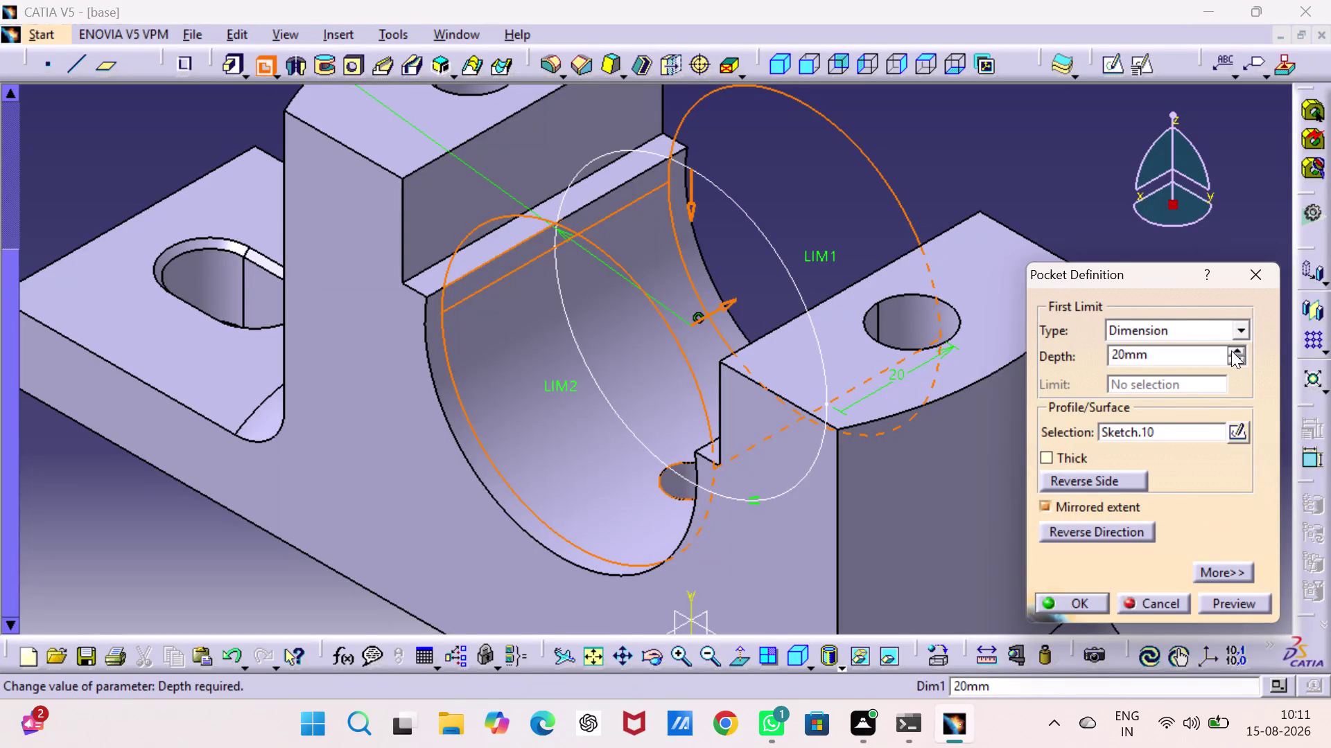
Reduce the pocket depth from 20 mm to 15 mm, confirm, and close the warning.
triple_click(1239, 356)
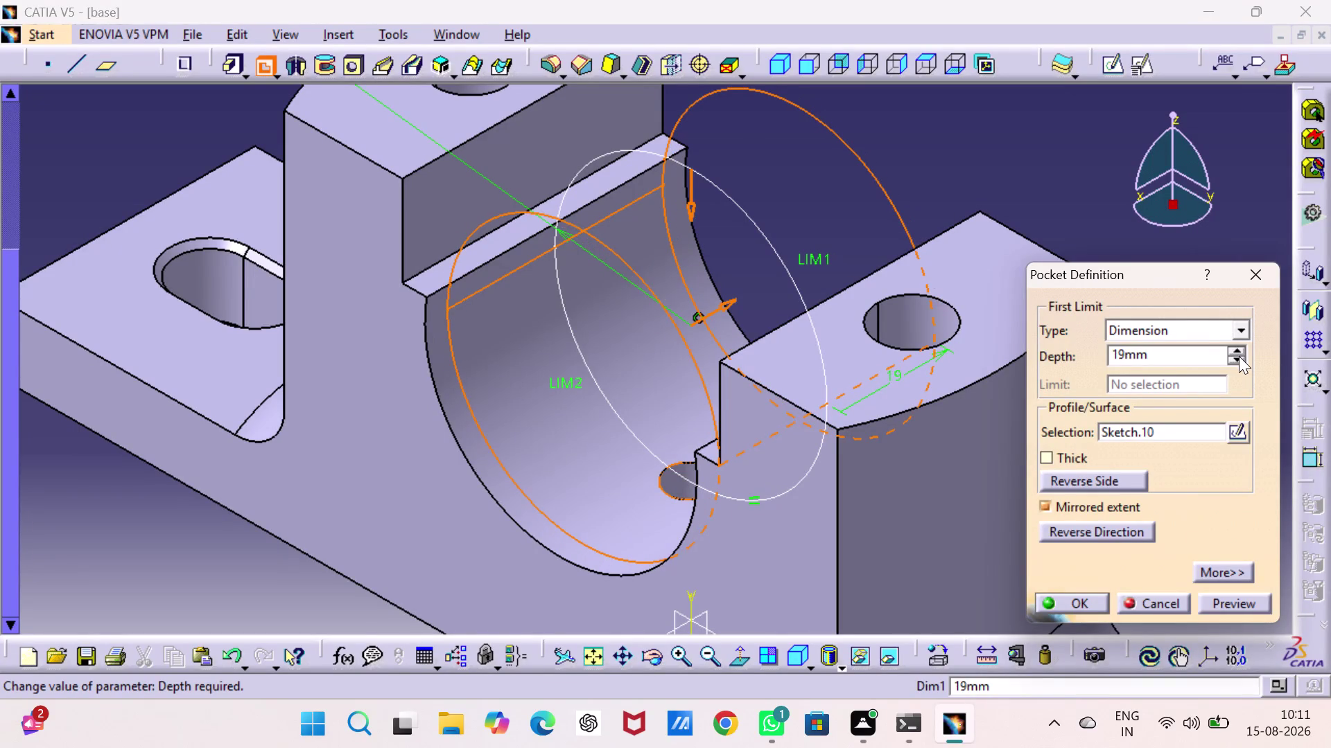
triple_click(1239, 356)
click(1238, 357)
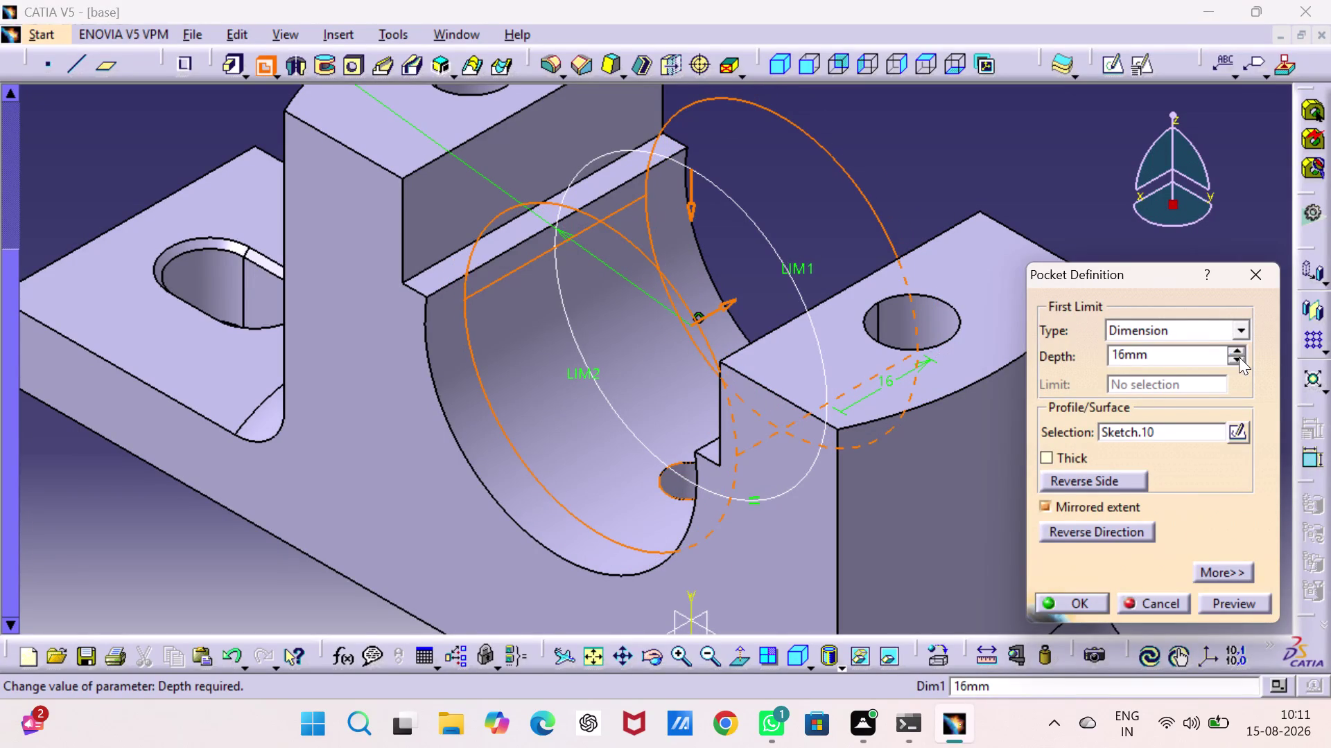
click(1238, 357)
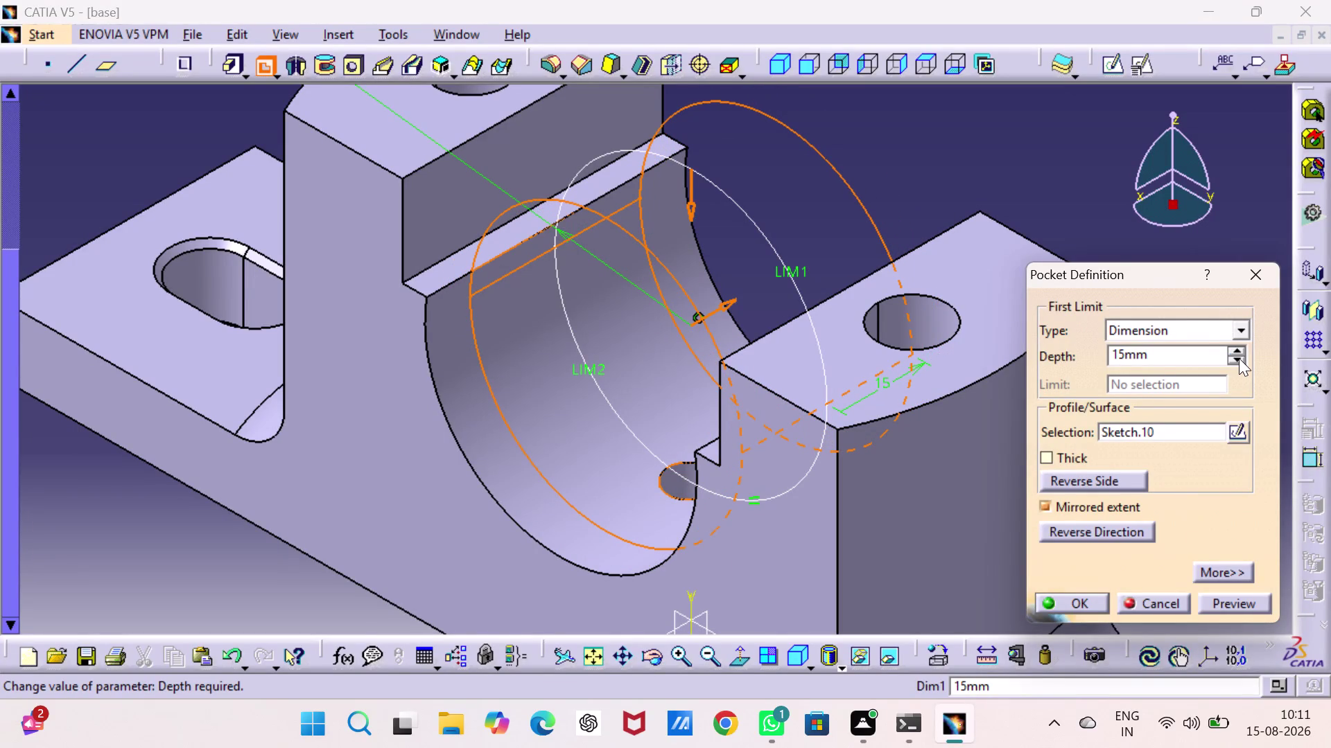
click(1076, 595)
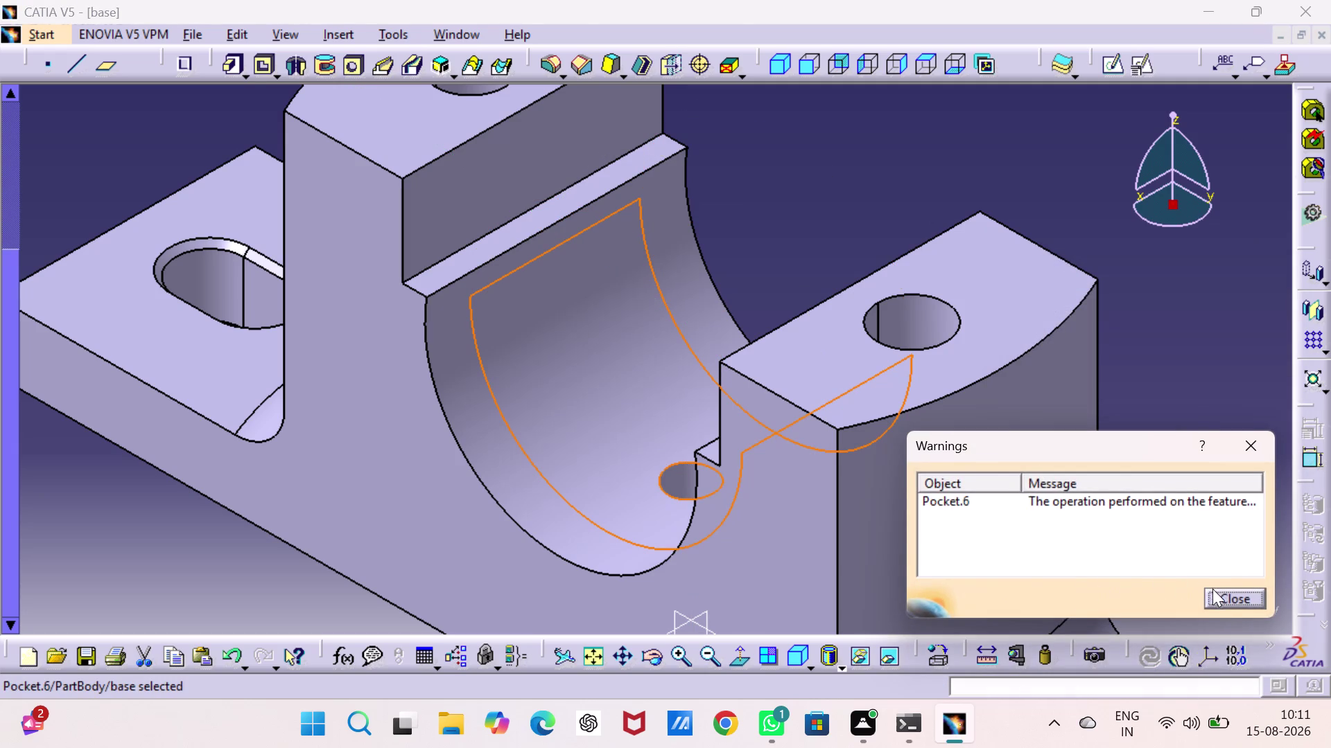
click(1221, 594)
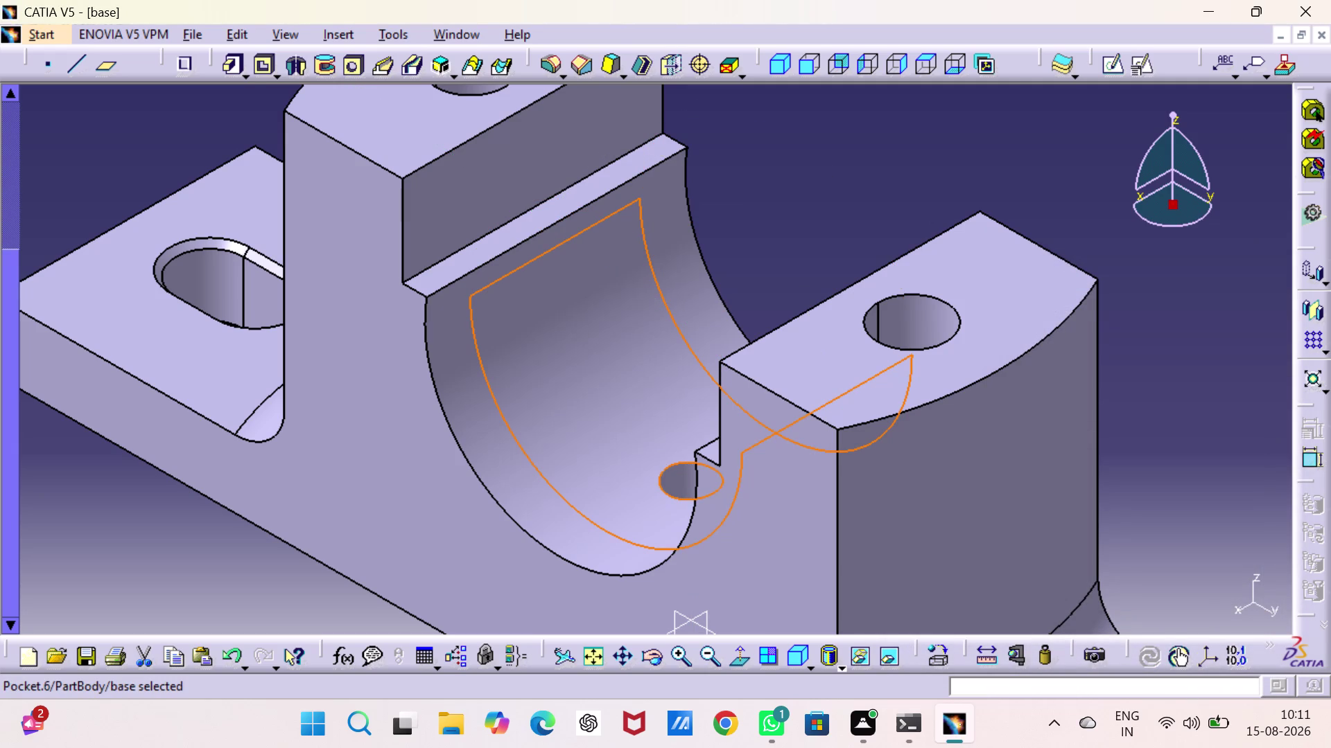
click(1205, 404)
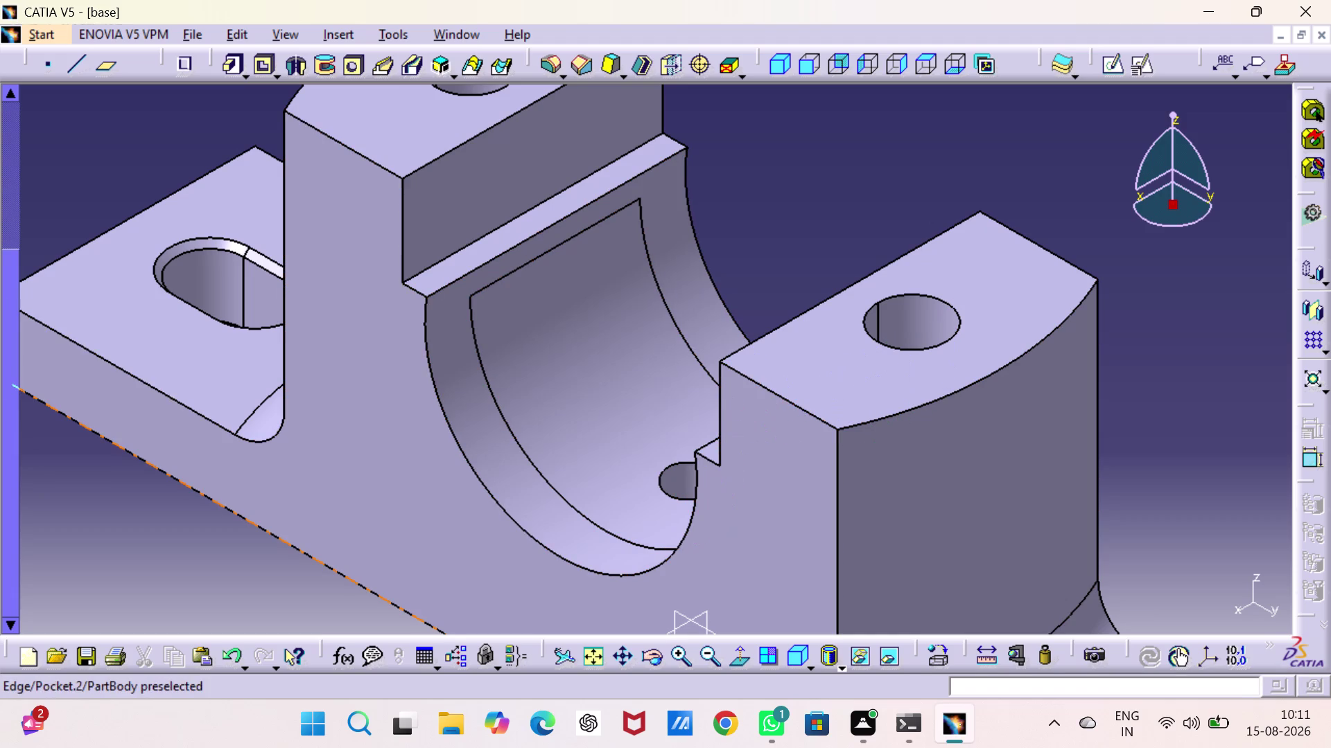
Undo Pocket.6 so the groove recess disappears from the bearing seat.
middle_click(371, 532)
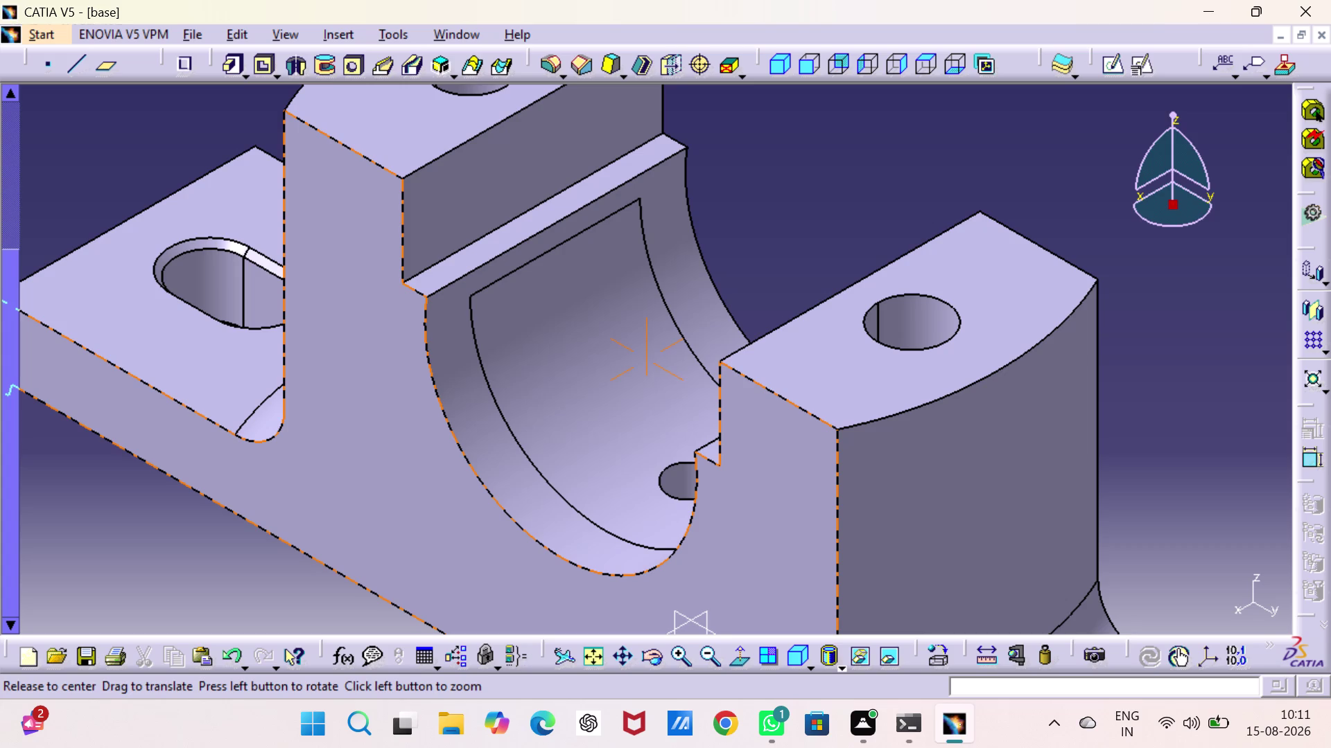
middle_drag(587, 334, 586, 336)
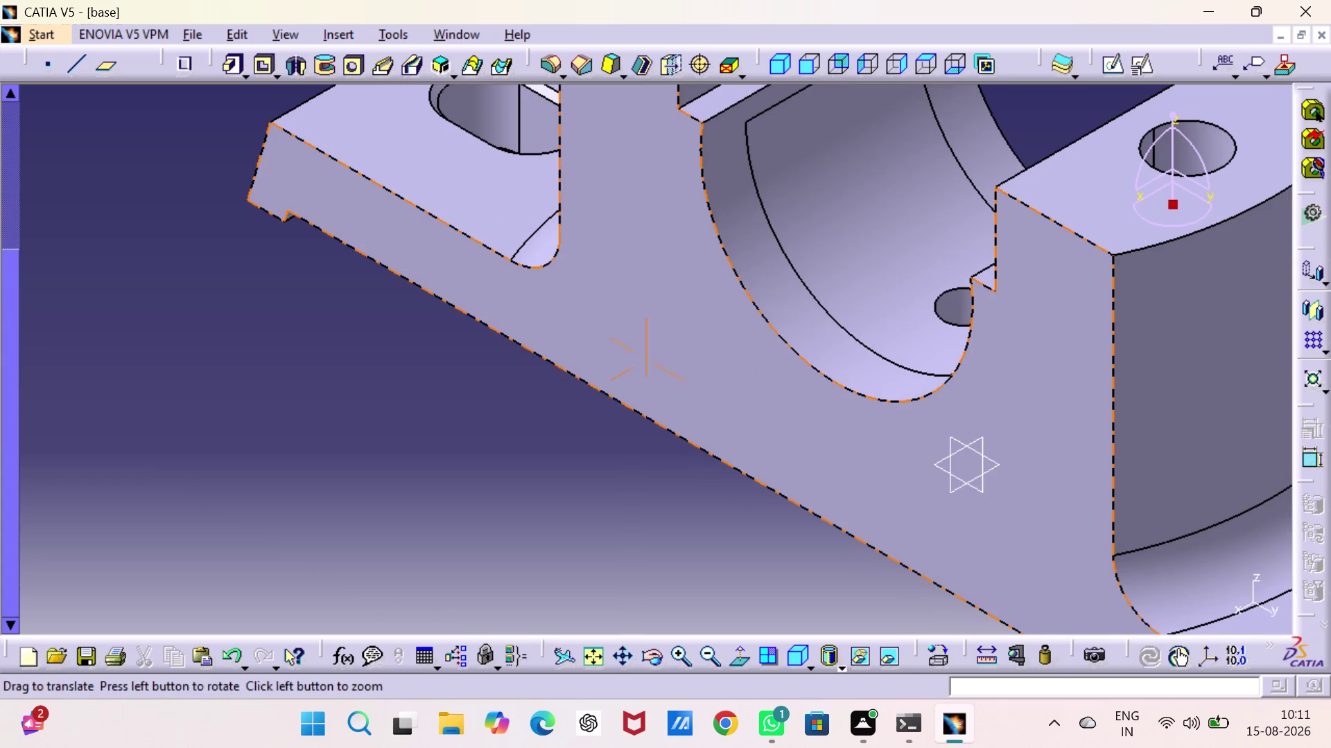
middle_drag(587, 336, 528, 442)
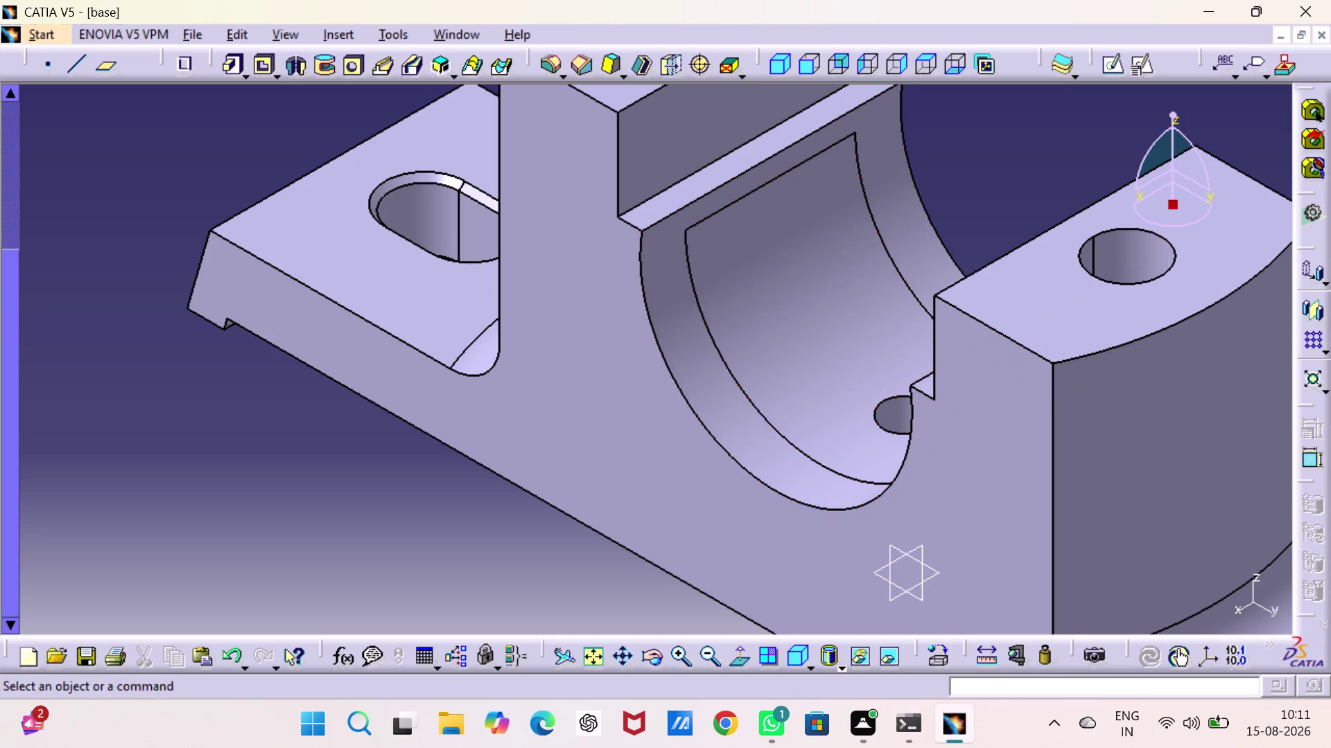
key(ctrl+z)
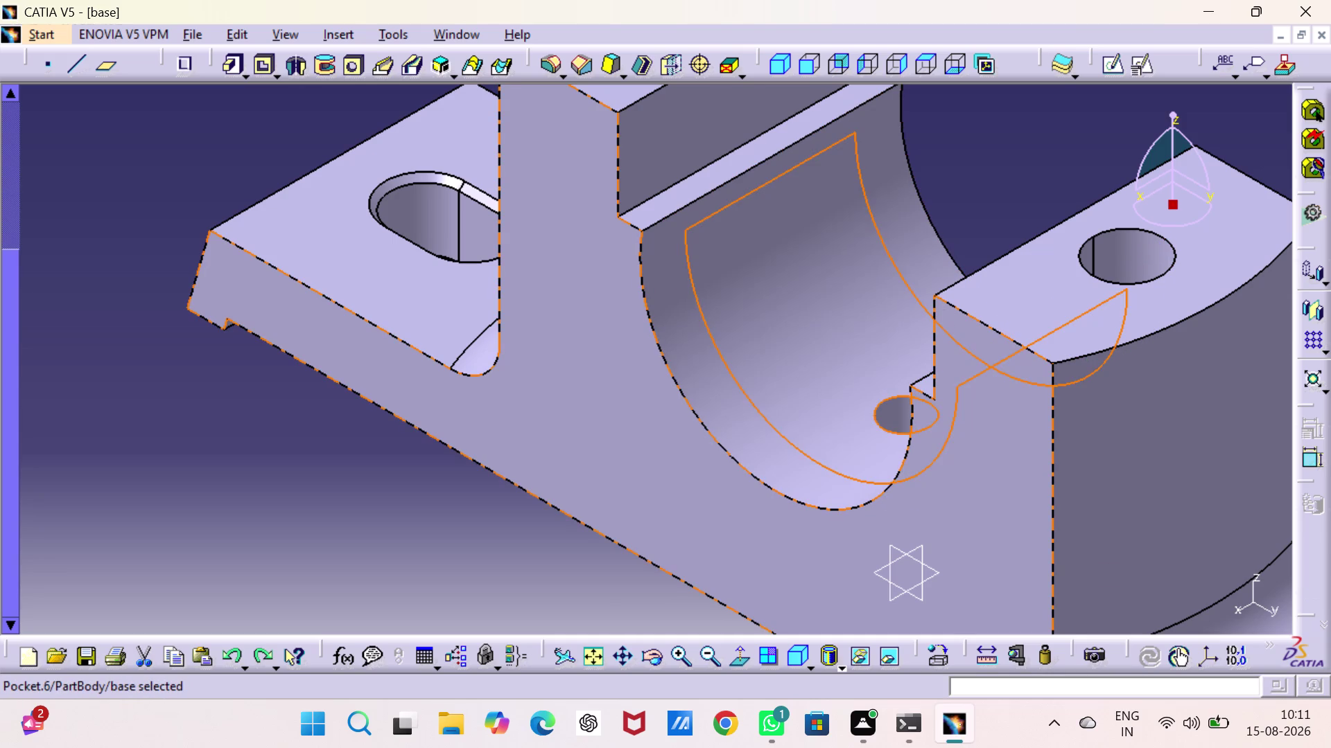
key(ctrl+z)
key(ctrl+z)
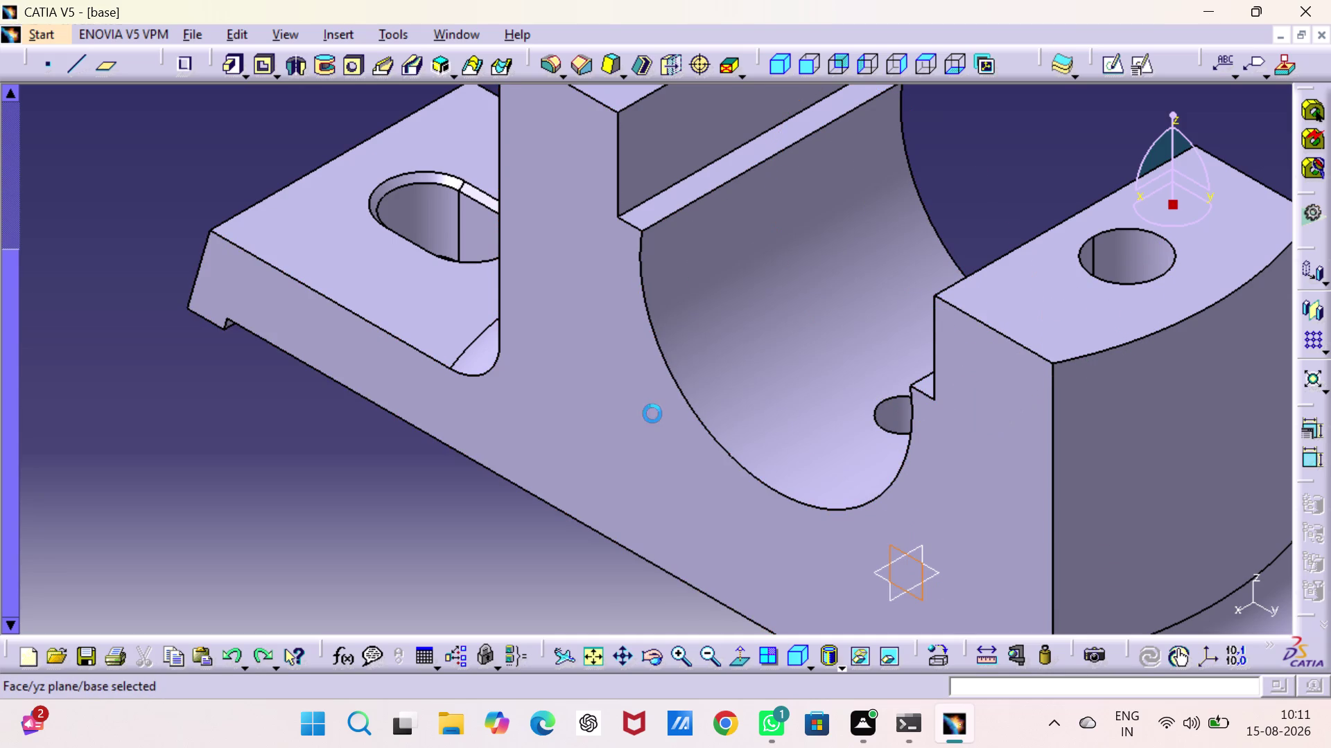
click(385, 478)
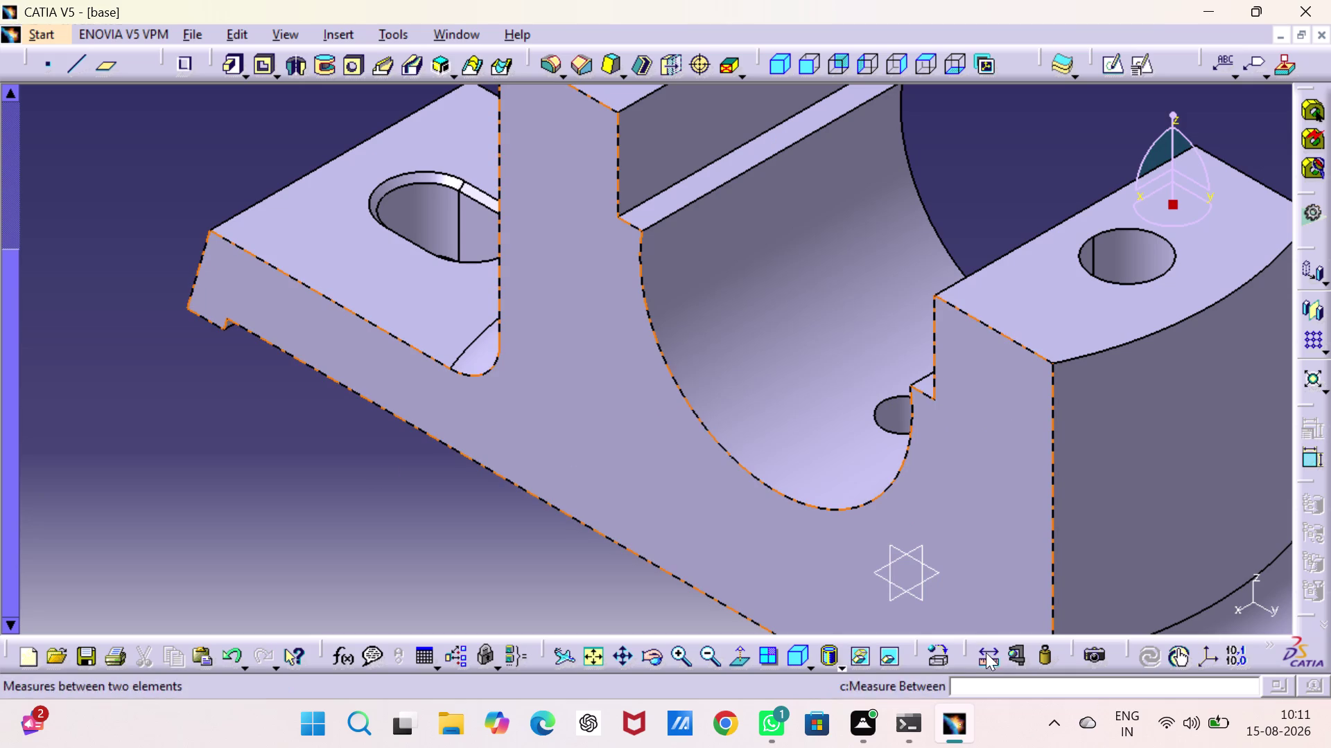
Assign the Gold material from the library's Metal tab to PartBody.
click(947, 654)
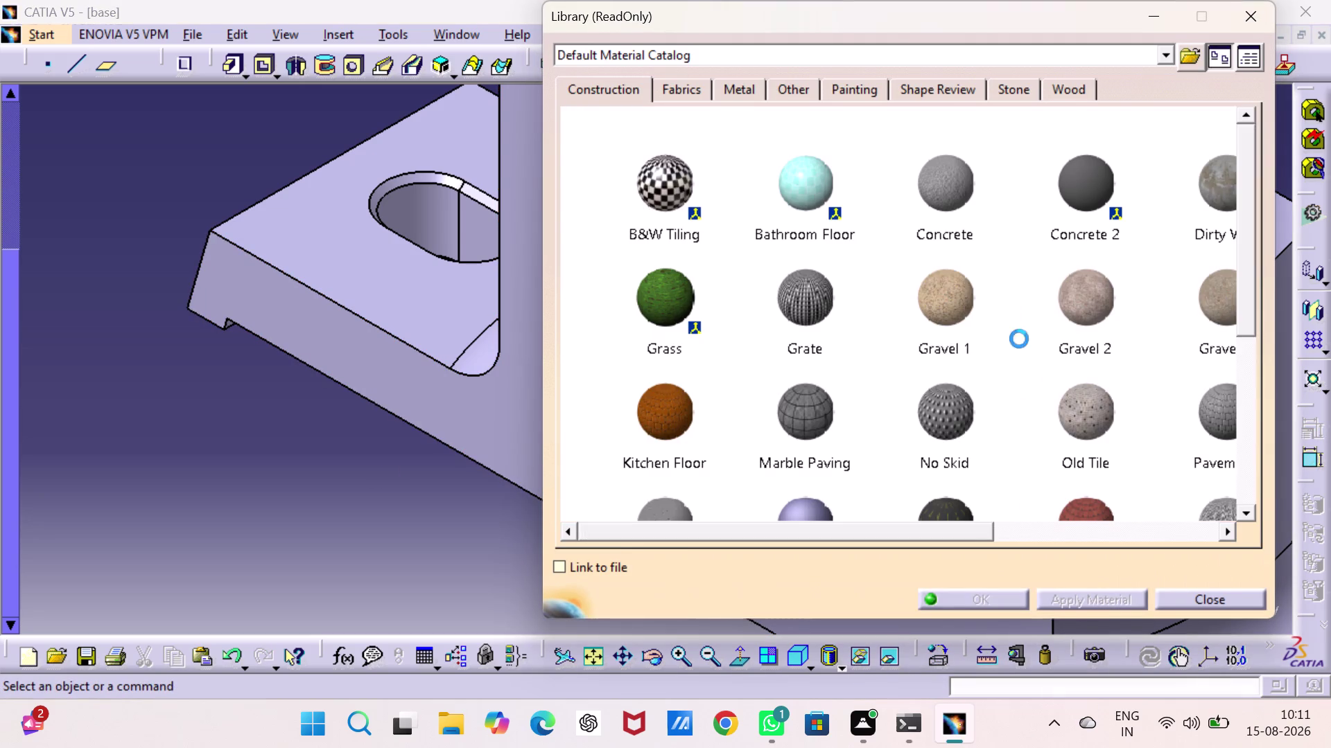
click(743, 89)
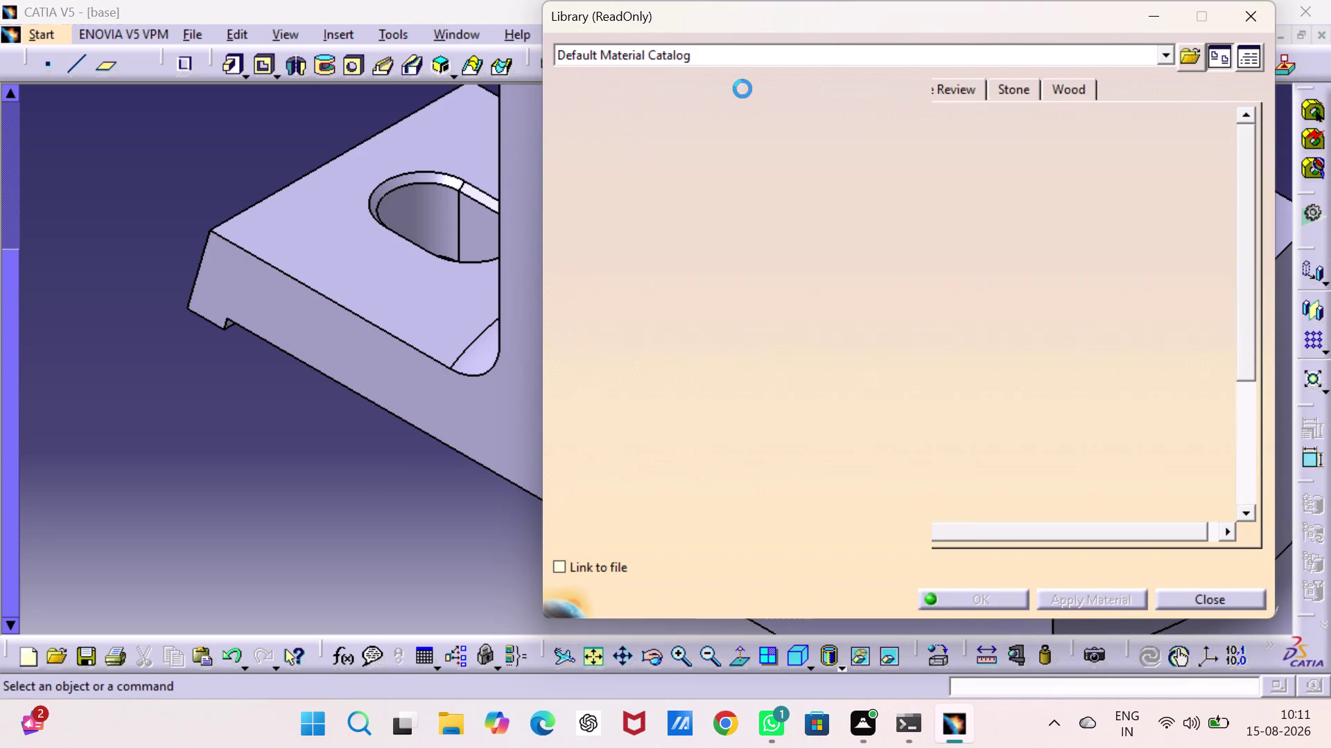
click(1154, 304)
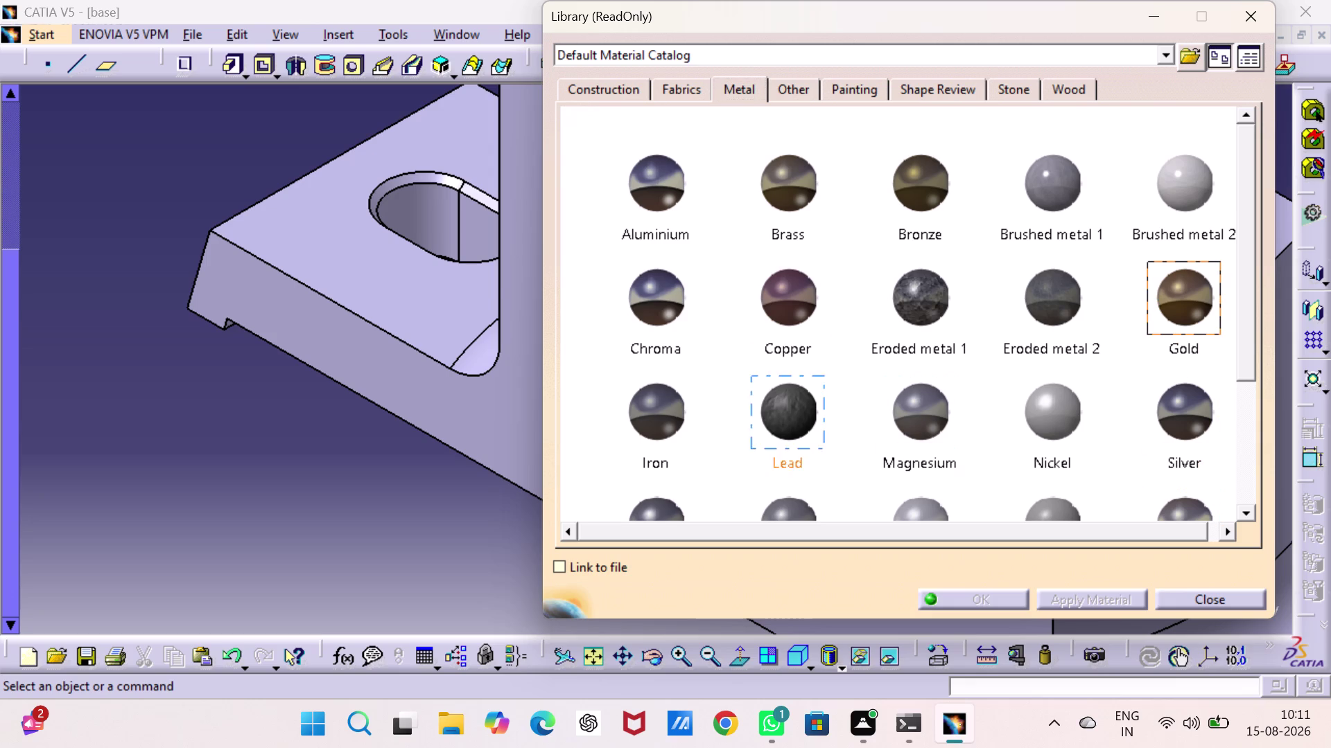
scroll(up, 3)
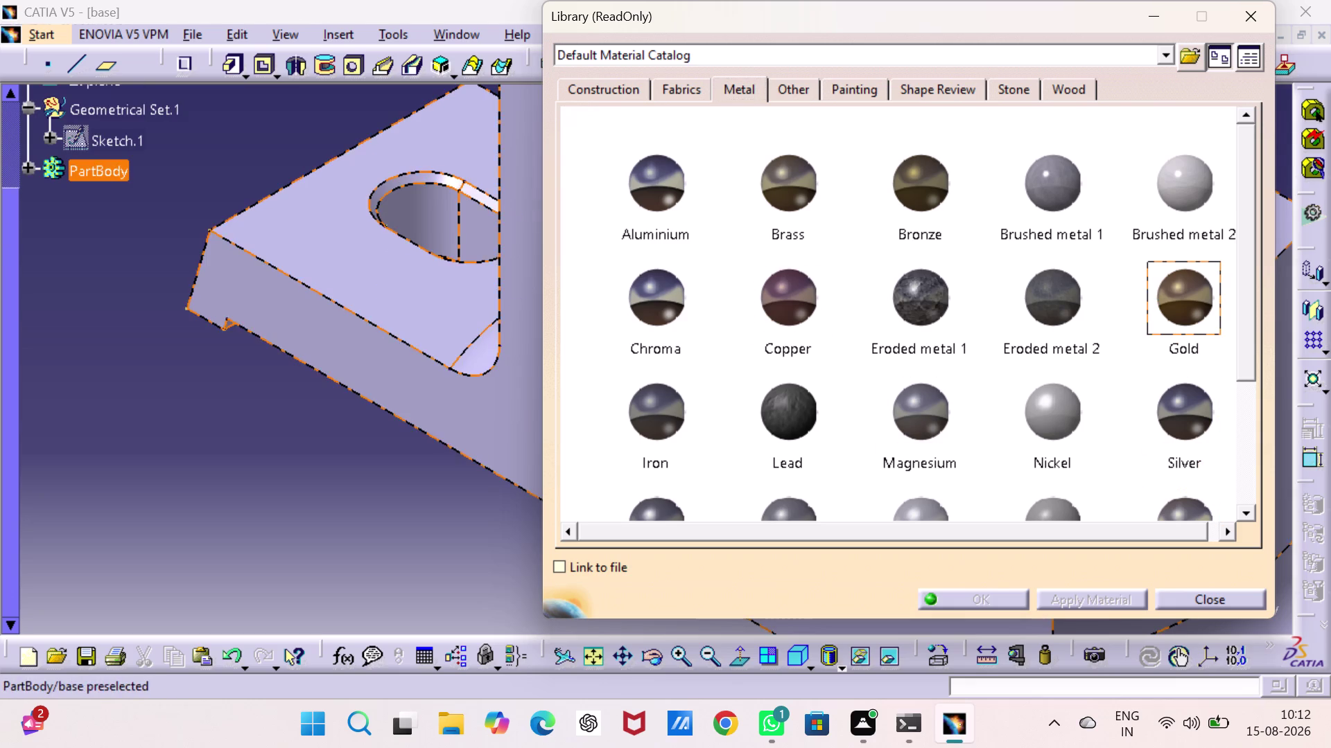
click(103, 172)
click(1105, 599)
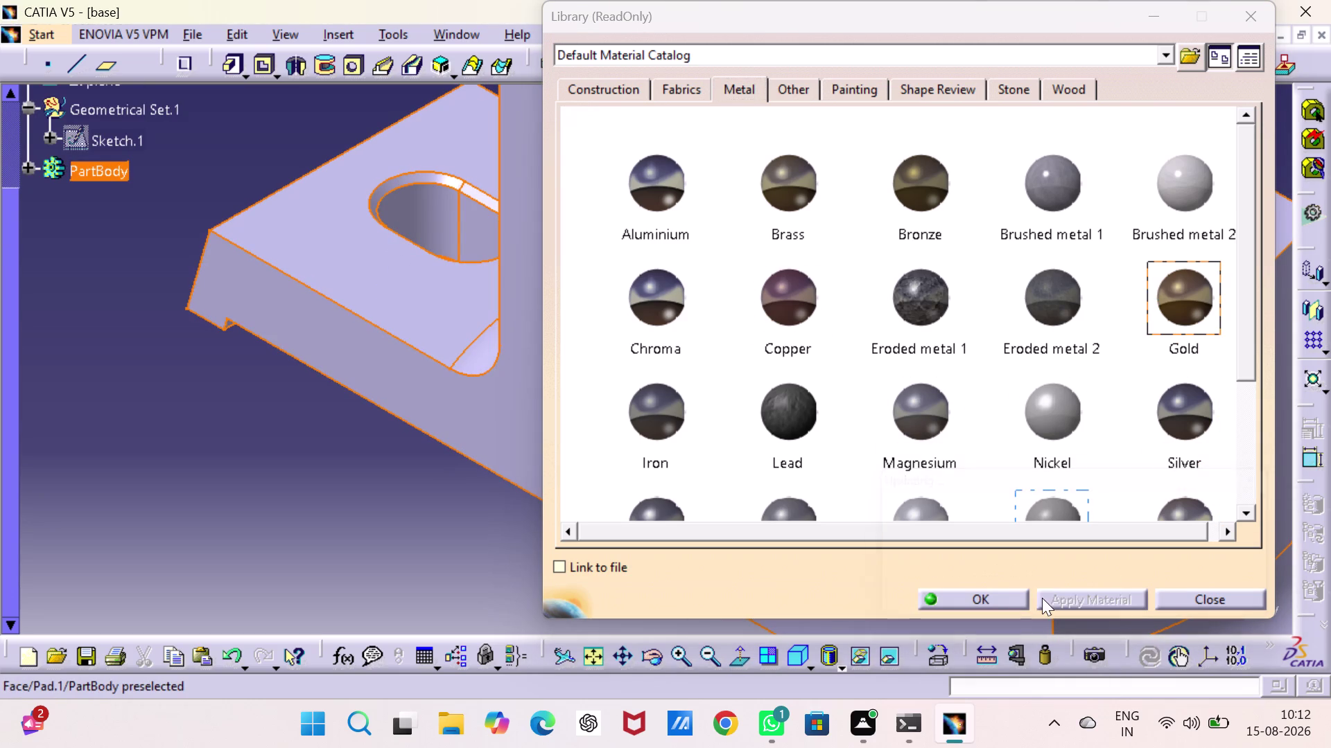
click(984, 594)
drag(487, 524, 497, 520)
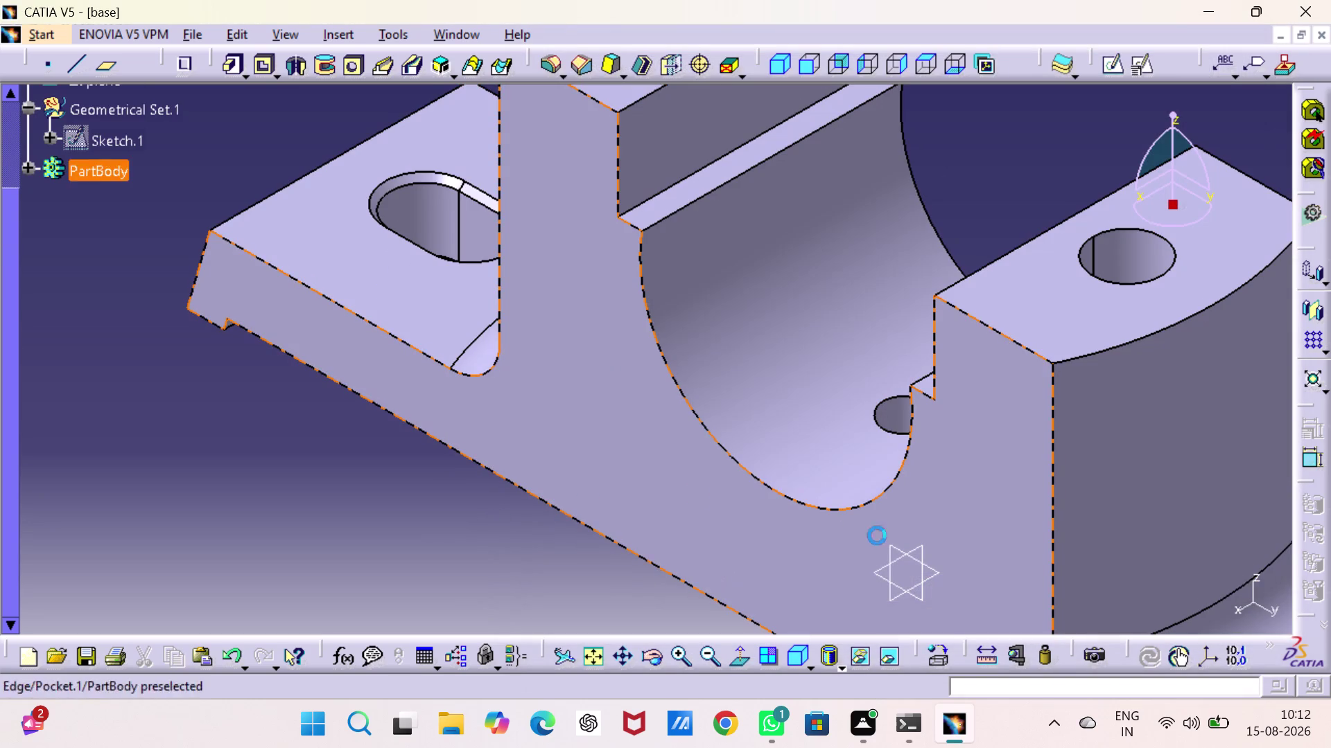
Switch the view mode to Shading with Material to show the gold finish.
click(841, 667)
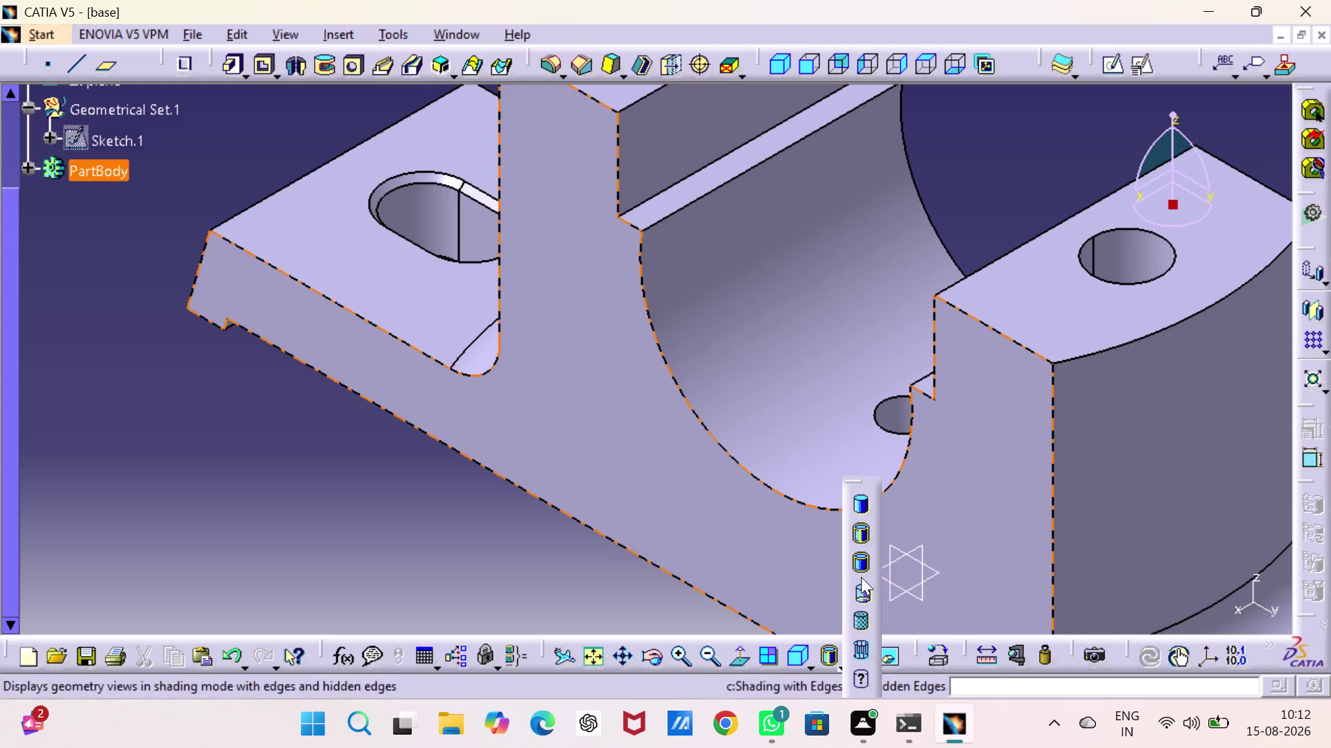
click(862, 620)
click(477, 530)
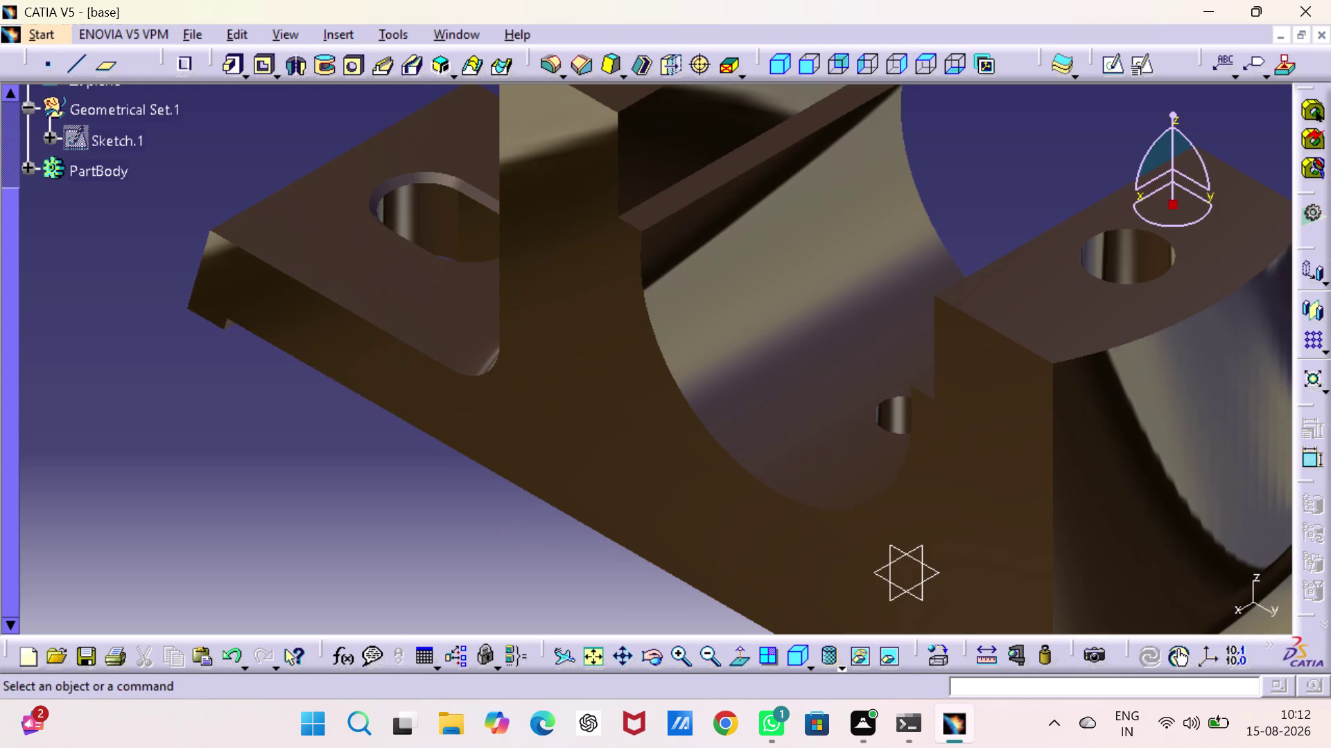
middle_drag(476, 529, 455, 446)
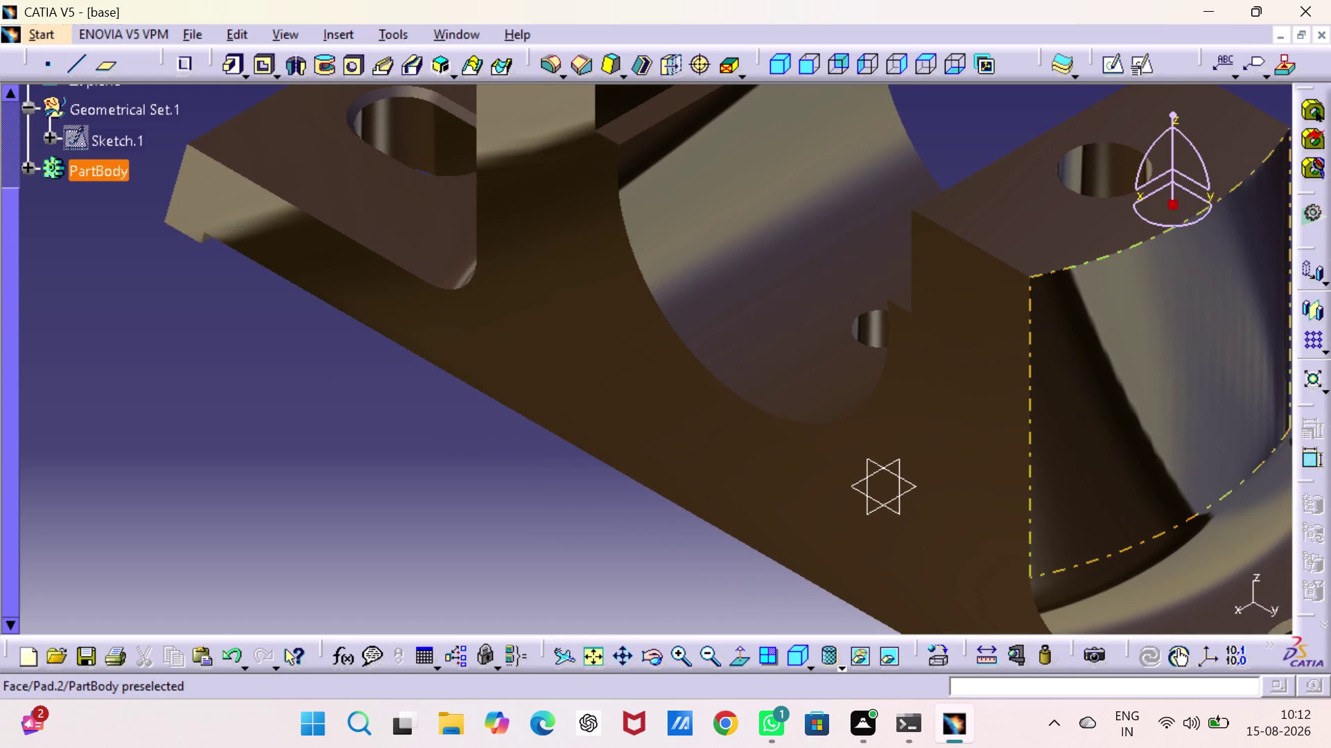
Zoom out to fit the whole base part in view, then start Save As.
click(786, 62)
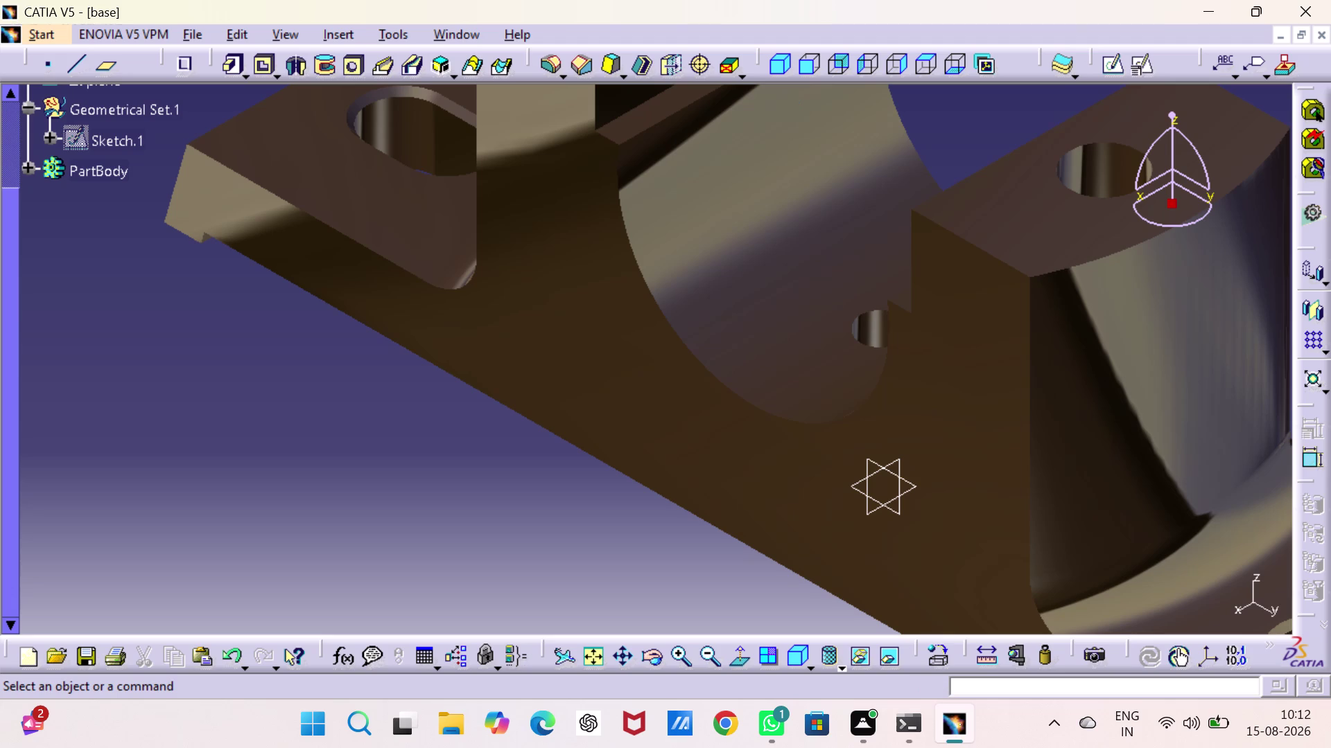
click(791, 654)
click(598, 649)
click(1043, 425)
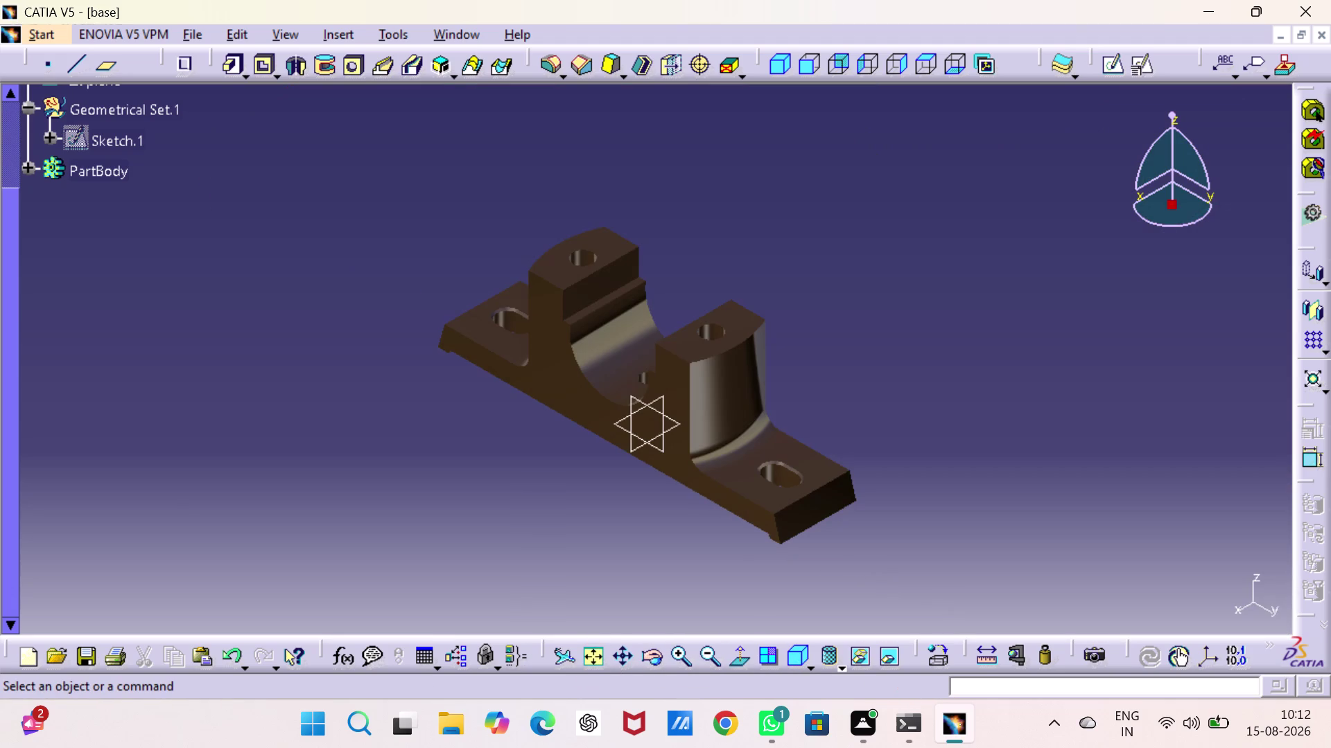
key(ctrl+s)
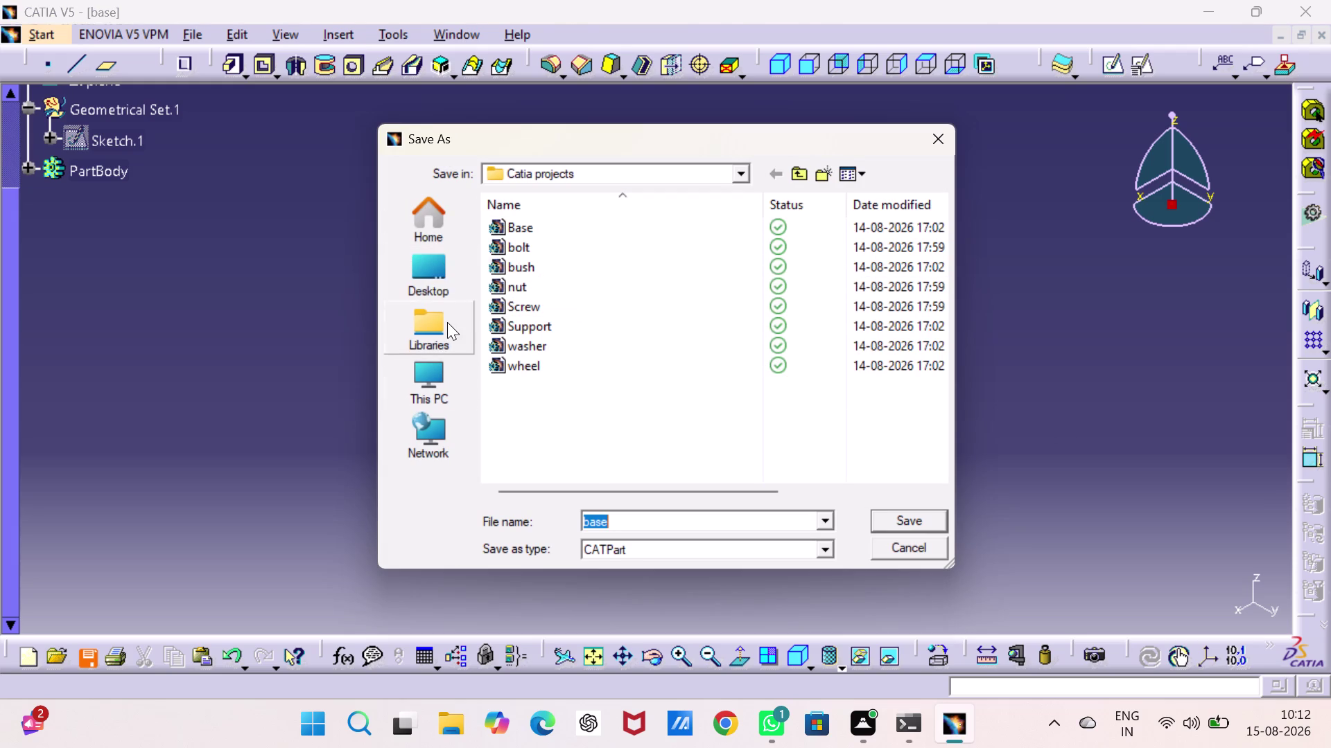
Browse the desktop folders and save the part as base.CATPart in INTERN PROJRCTS.
click(444, 279)
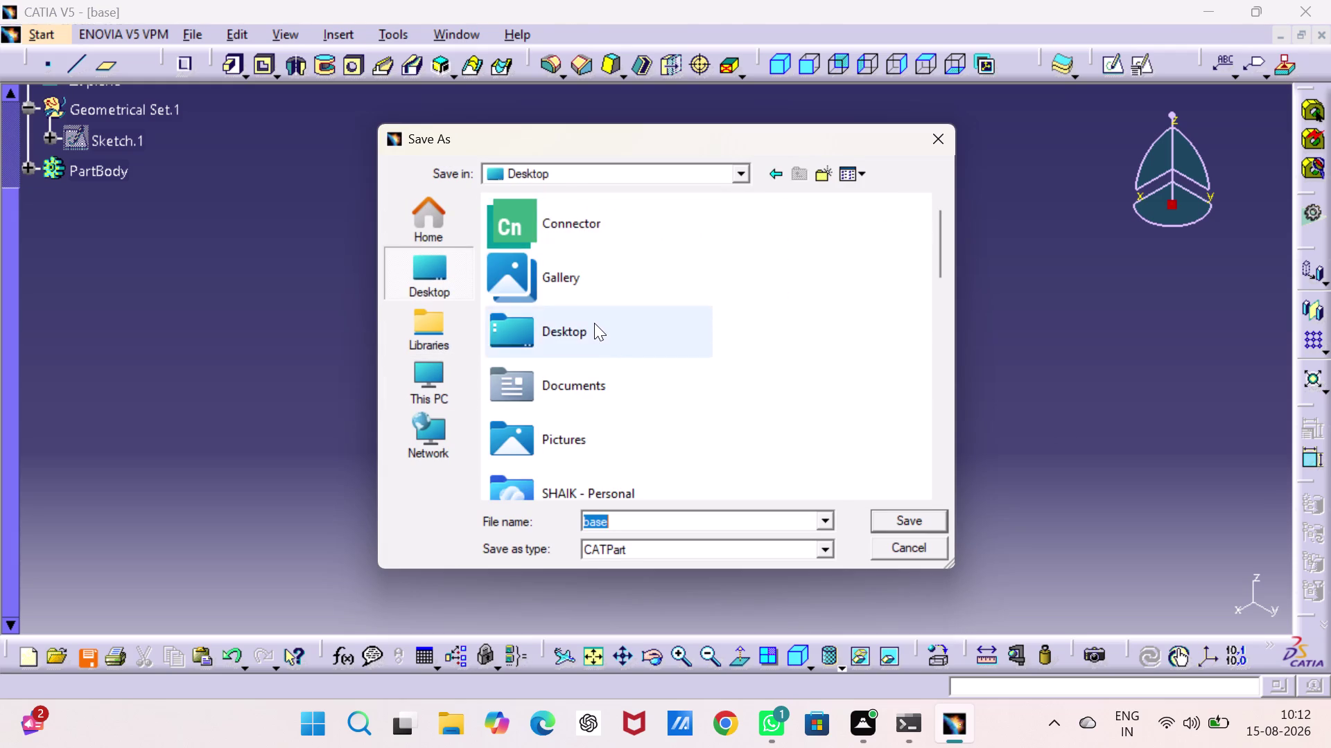
scroll(down, 3)
scroll(down, 3)
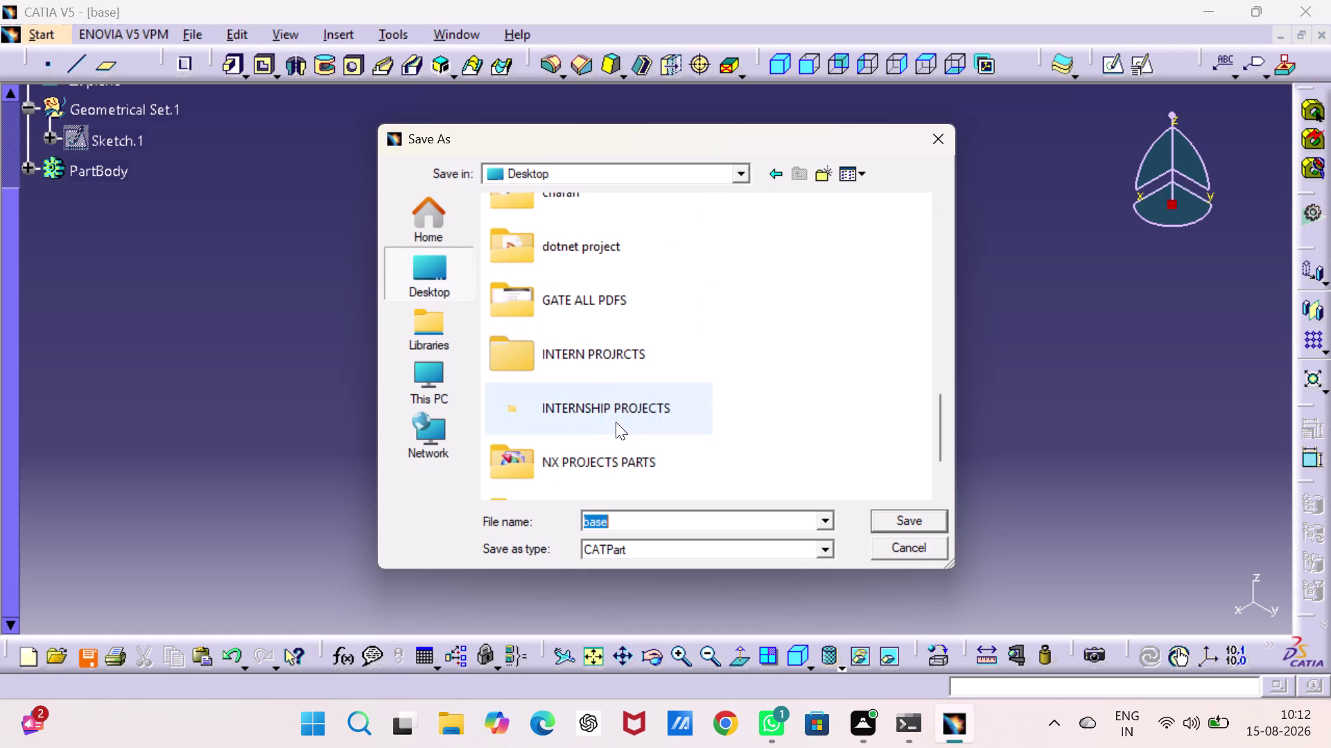
double_click(611, 357)
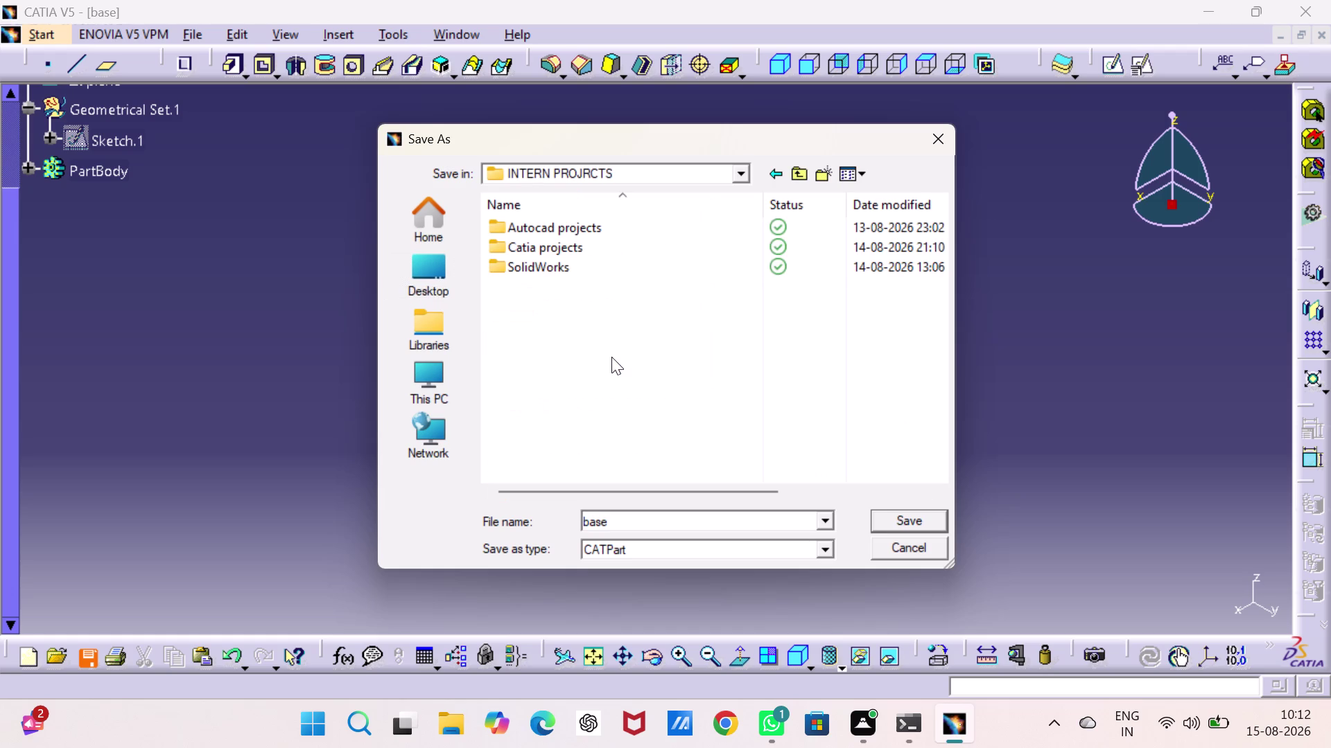
double_click(615, 255)
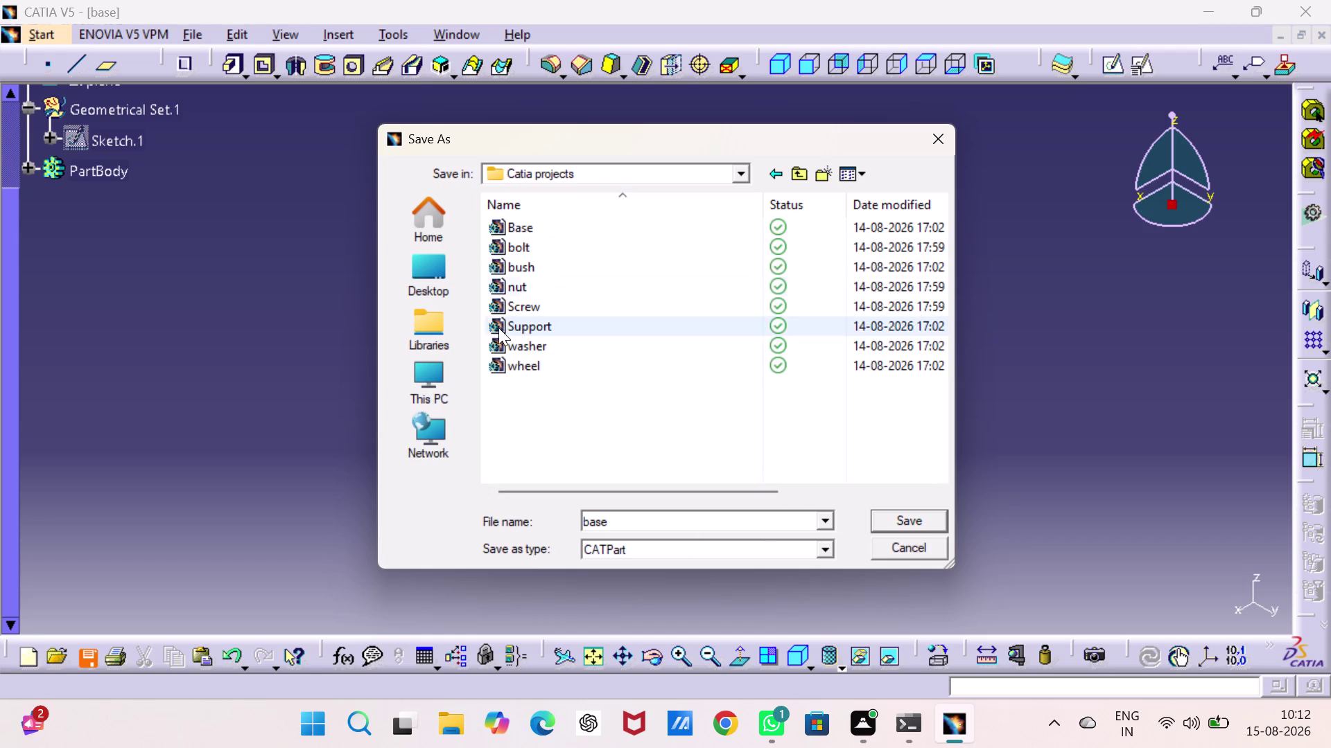
click(445, 270)
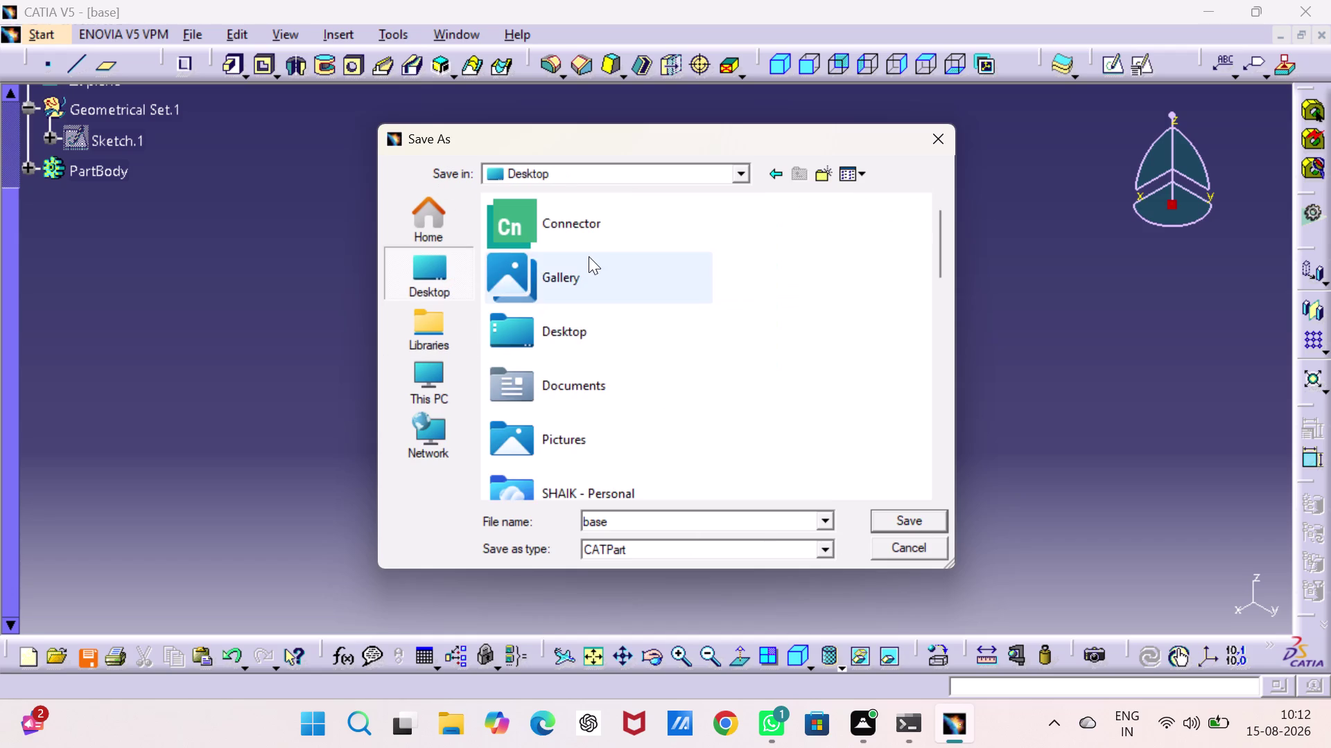
scroll(down, 3)
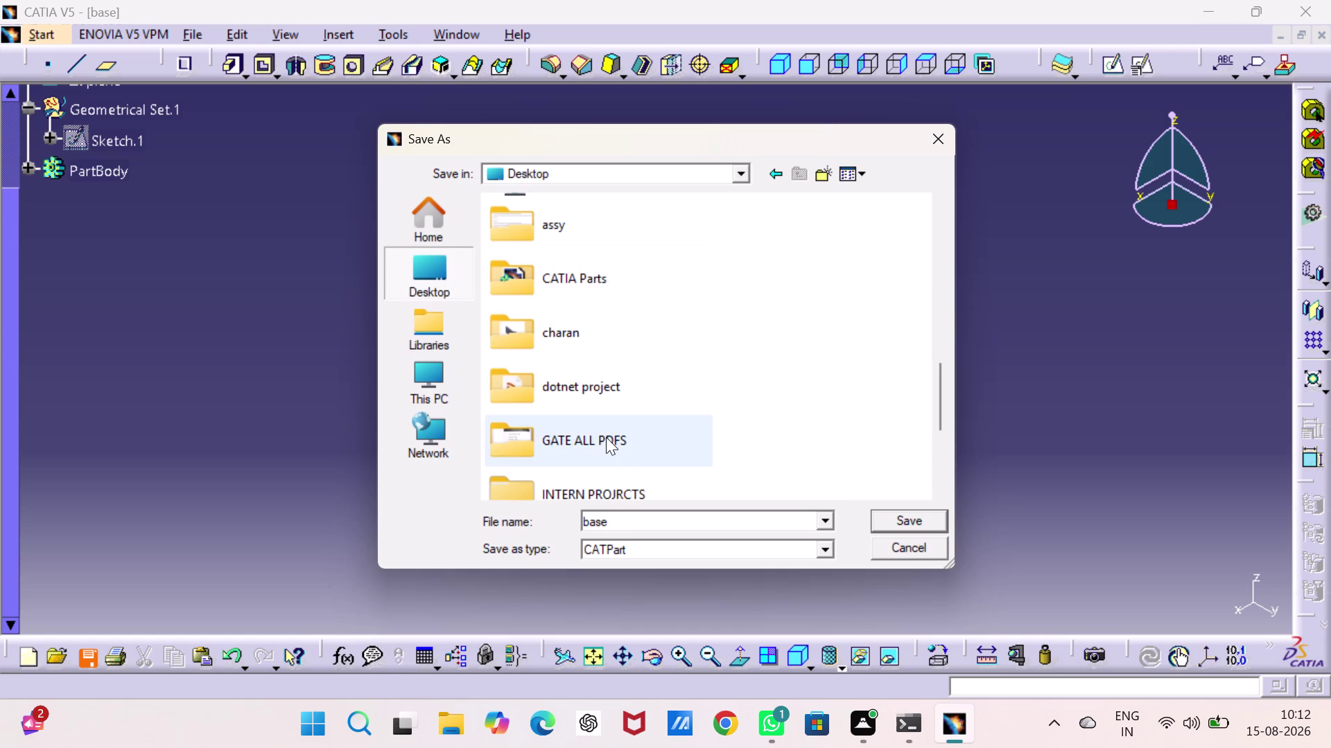
scroll(down, 3)
double_click(609, 418)
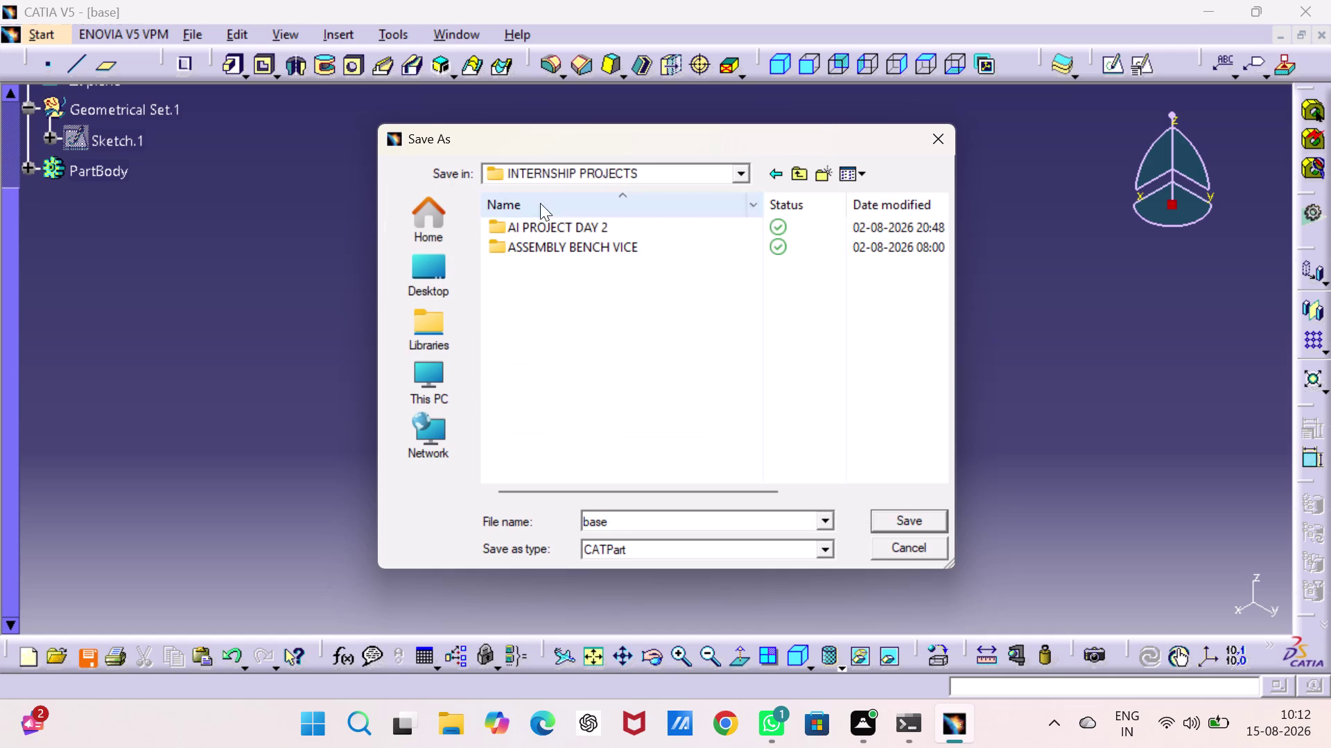
click(492, 171)
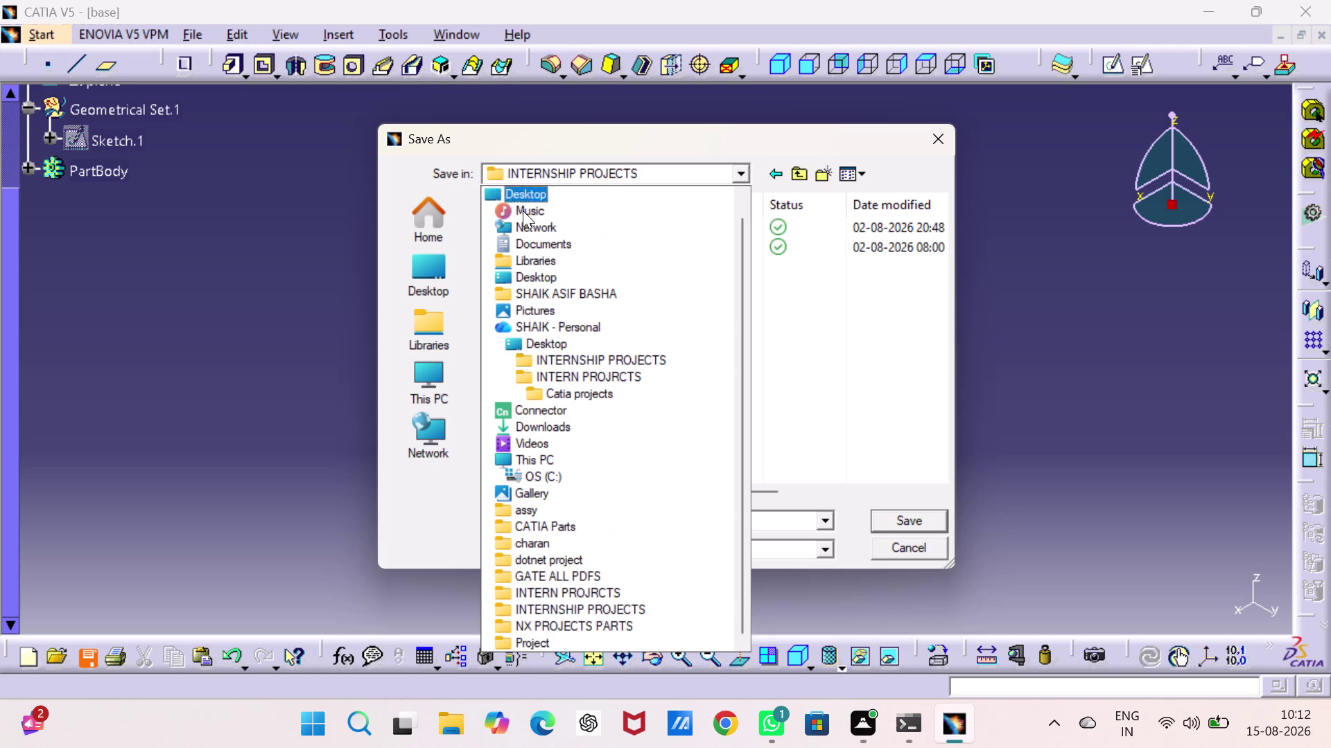
click(600, 592)
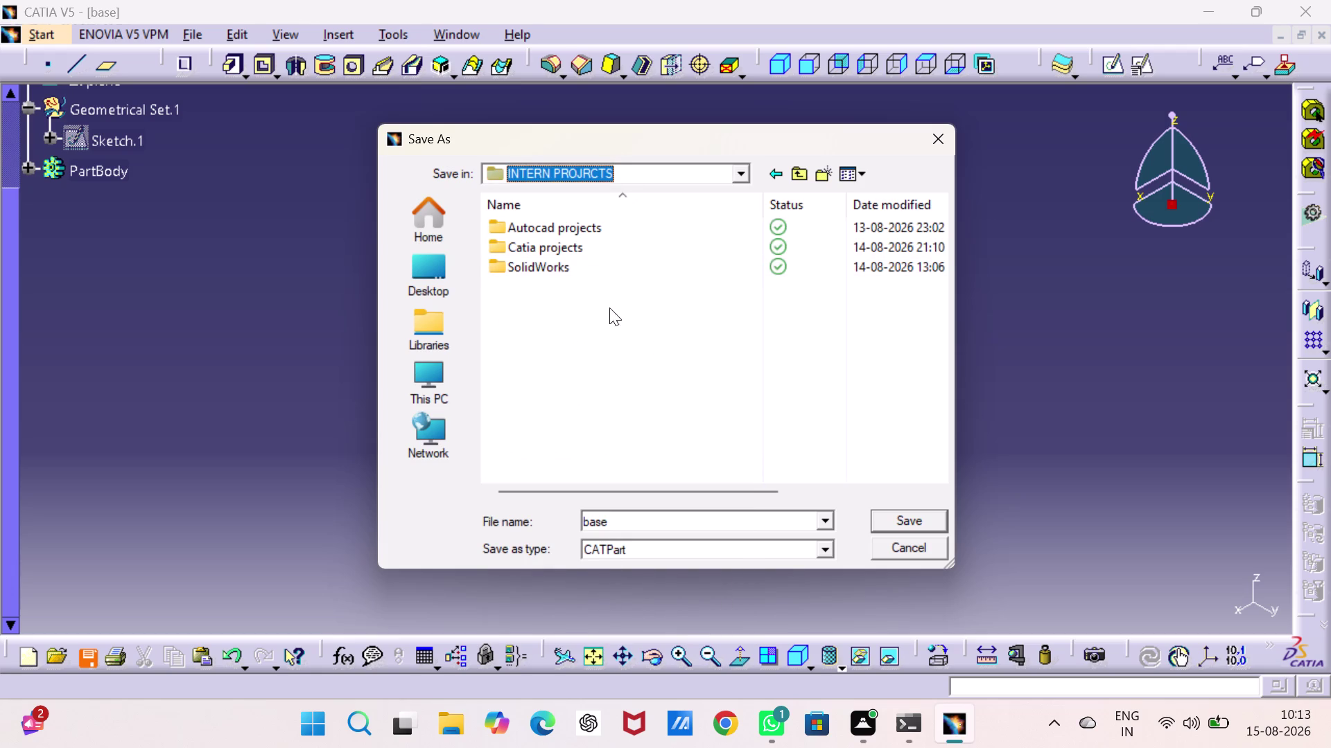
click(887, 523)
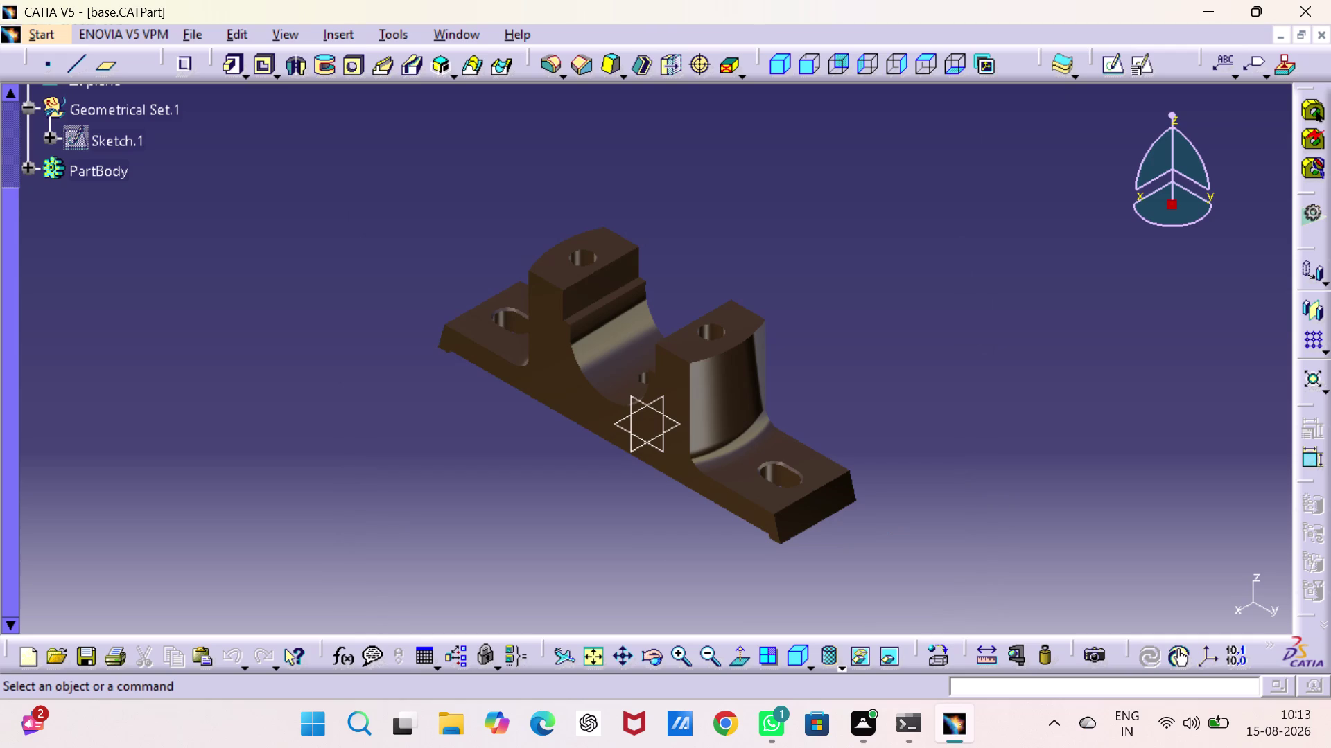
Create a new Part document, Part2, and select its yz plane.
key(ctrl+n)
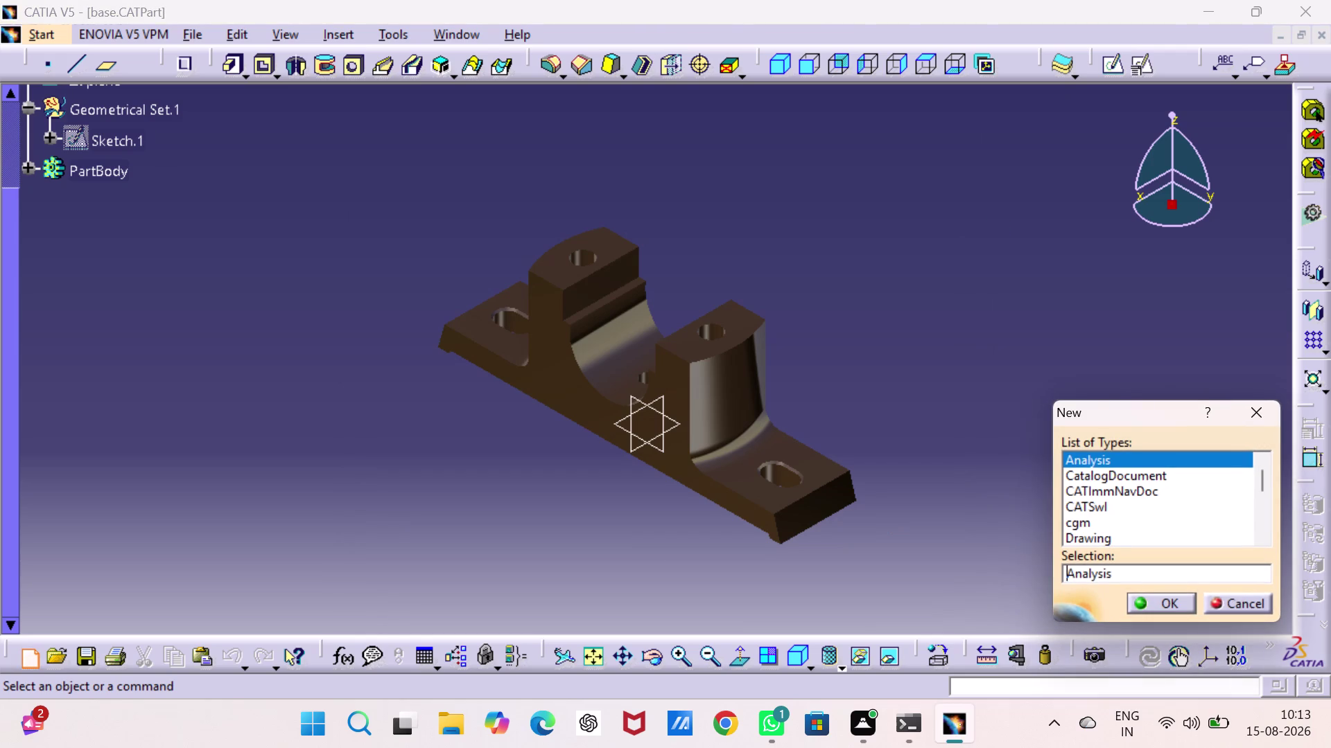
key(p)
key(Return)
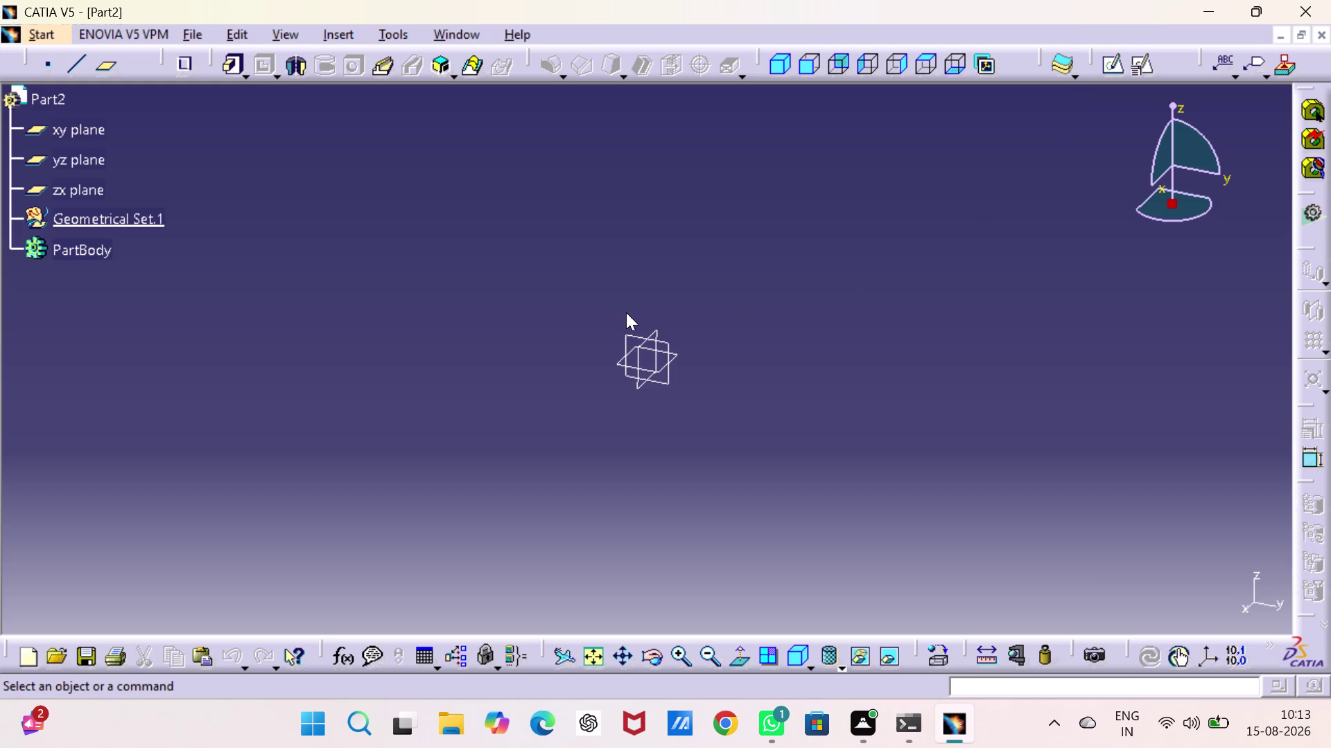
click(634, 333)
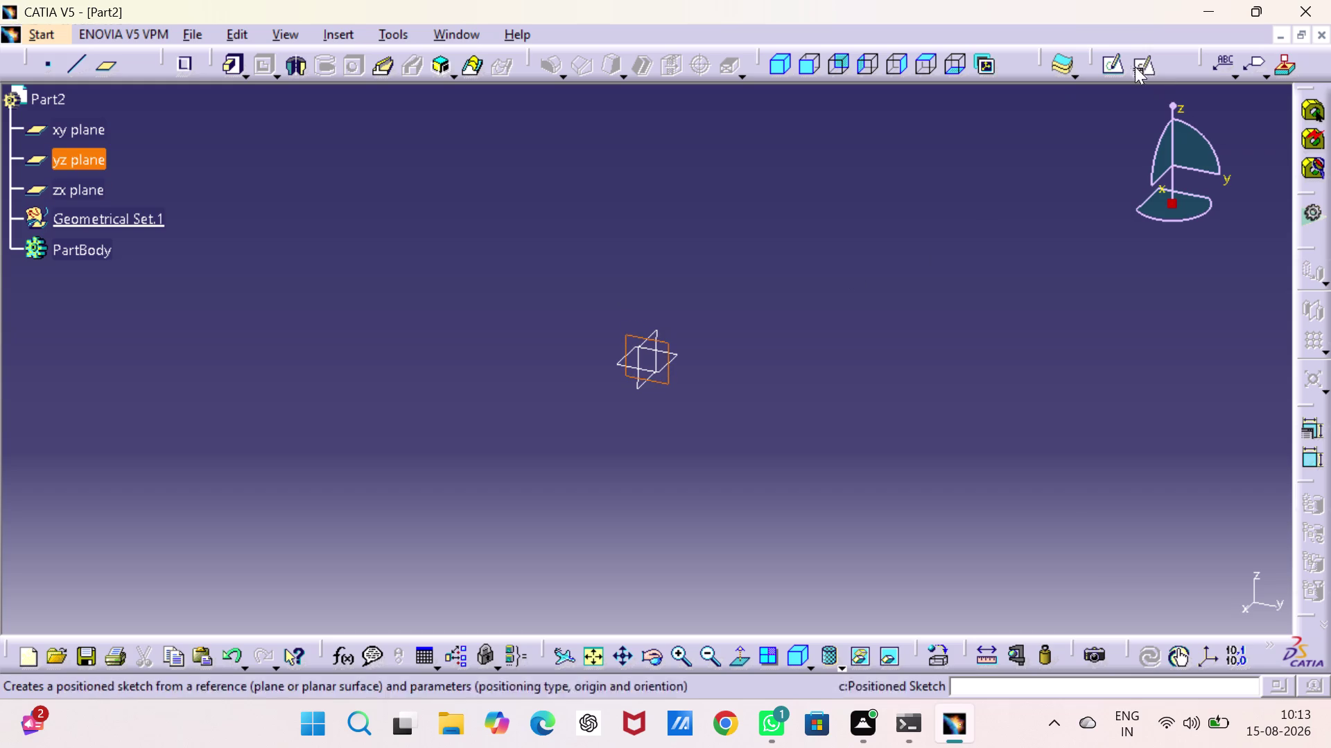
Open Sketch.1 on the yz plane and draw two concentric circles at the origin.
click(1117, 66)
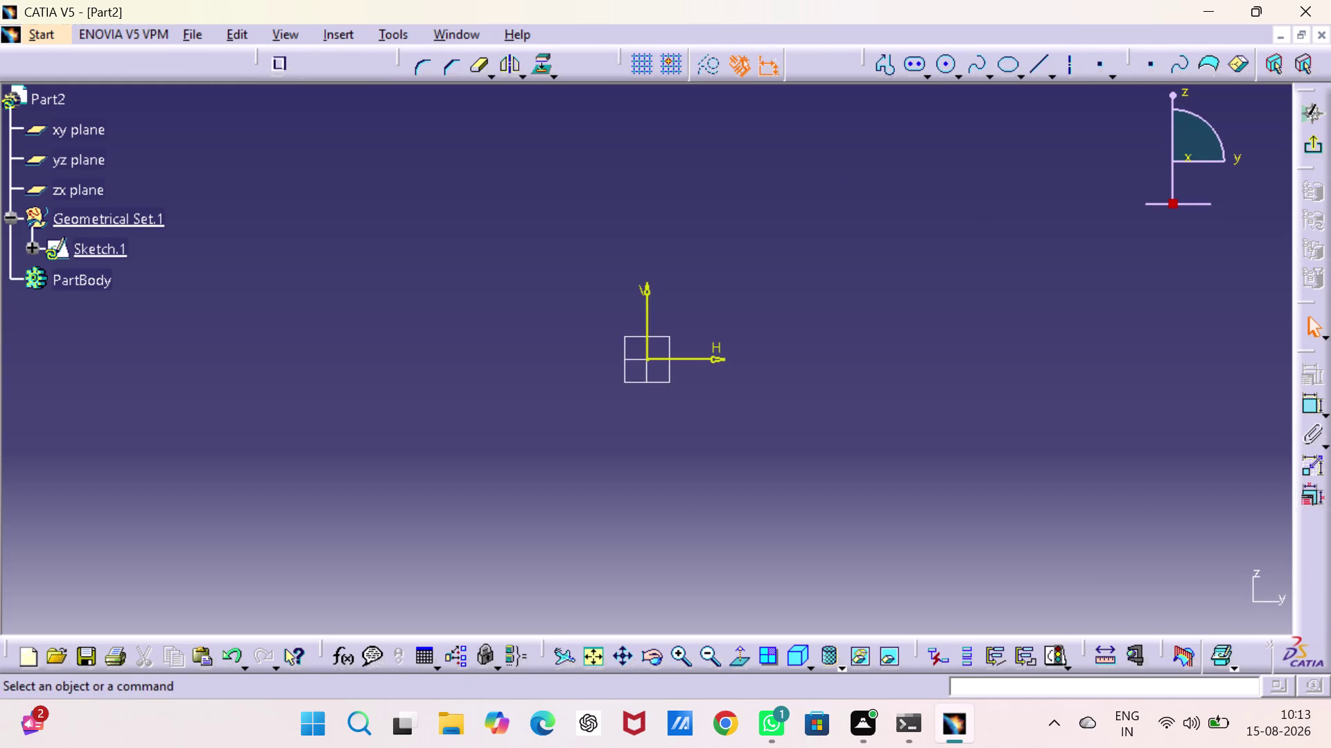
click(939, 67)
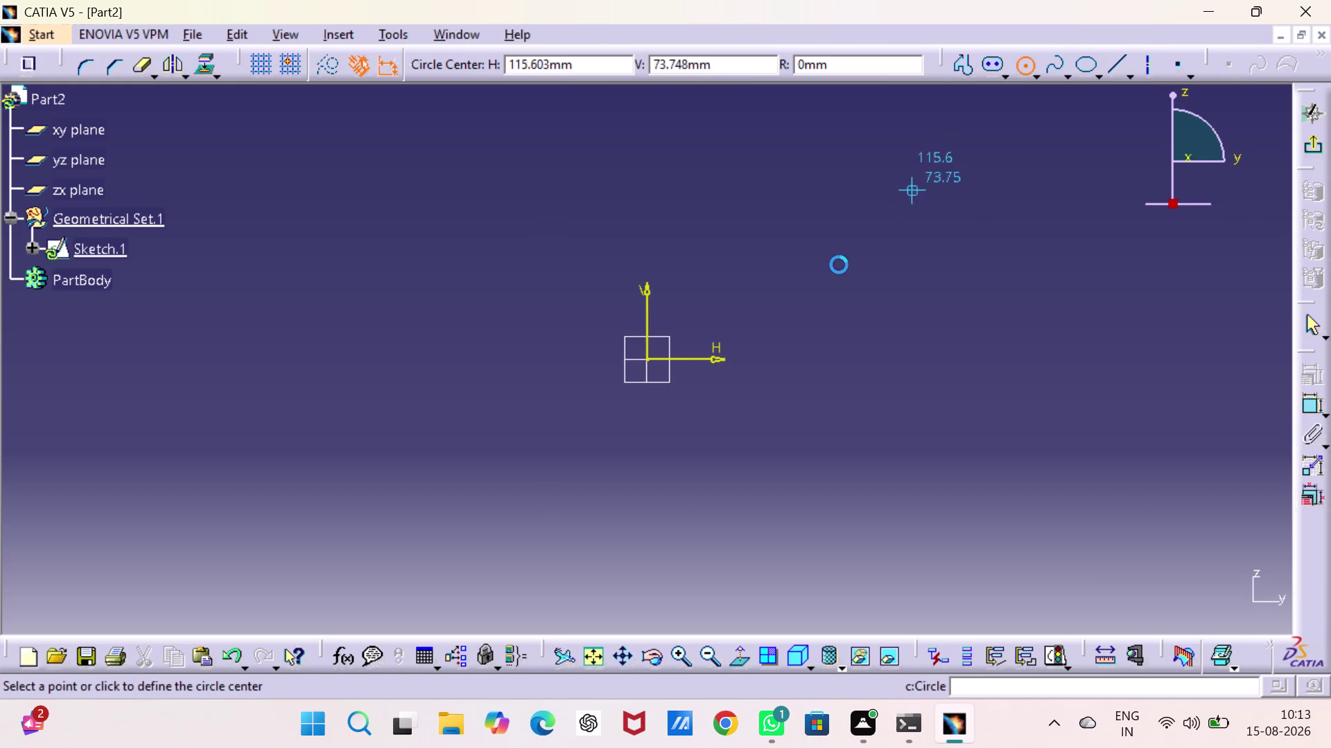
drag(646, 356, 648, 363)
click(686, 457)
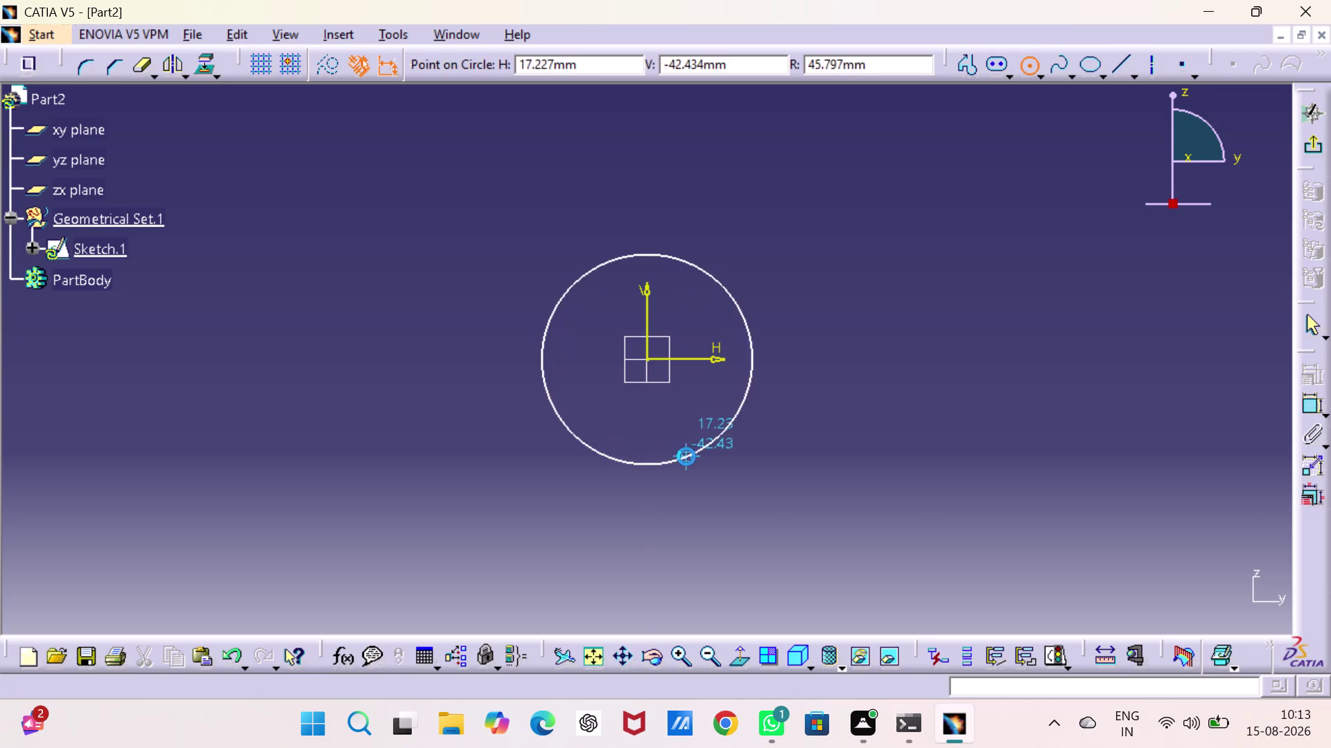
click(948, 73)
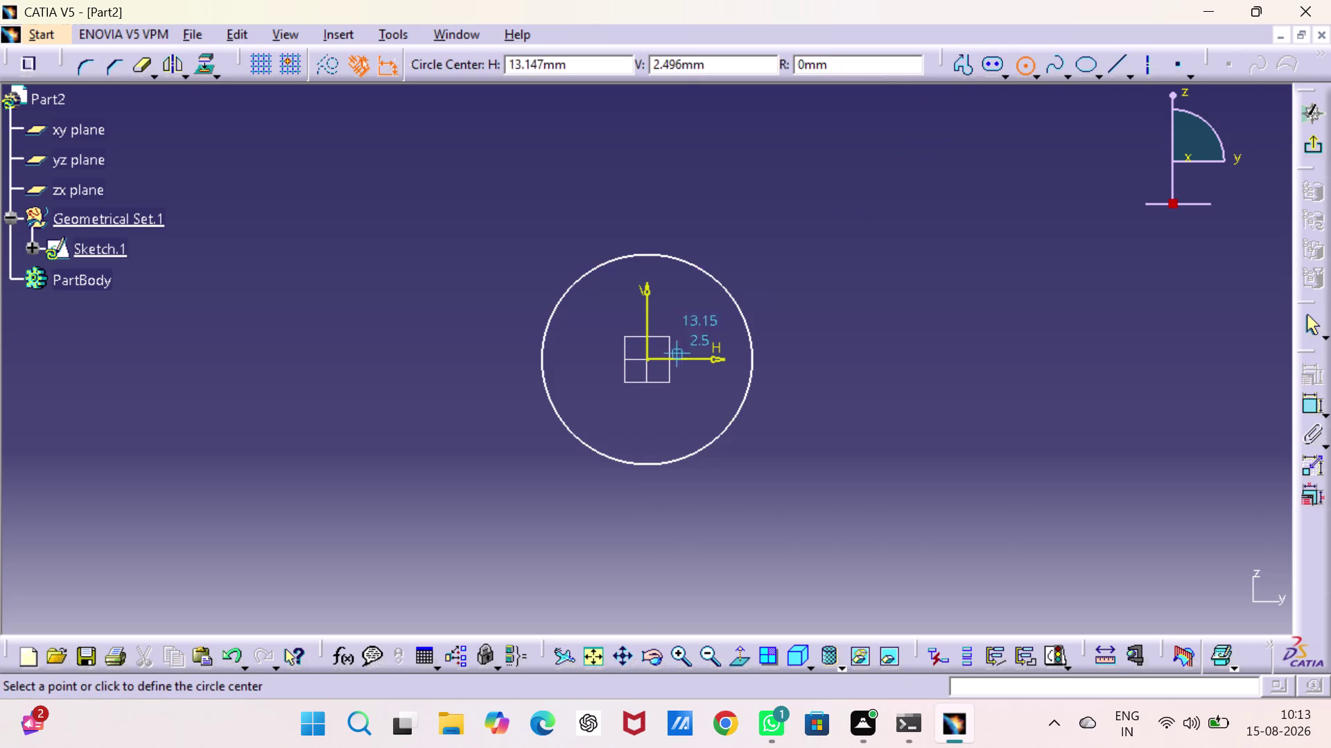
click(649, 357)
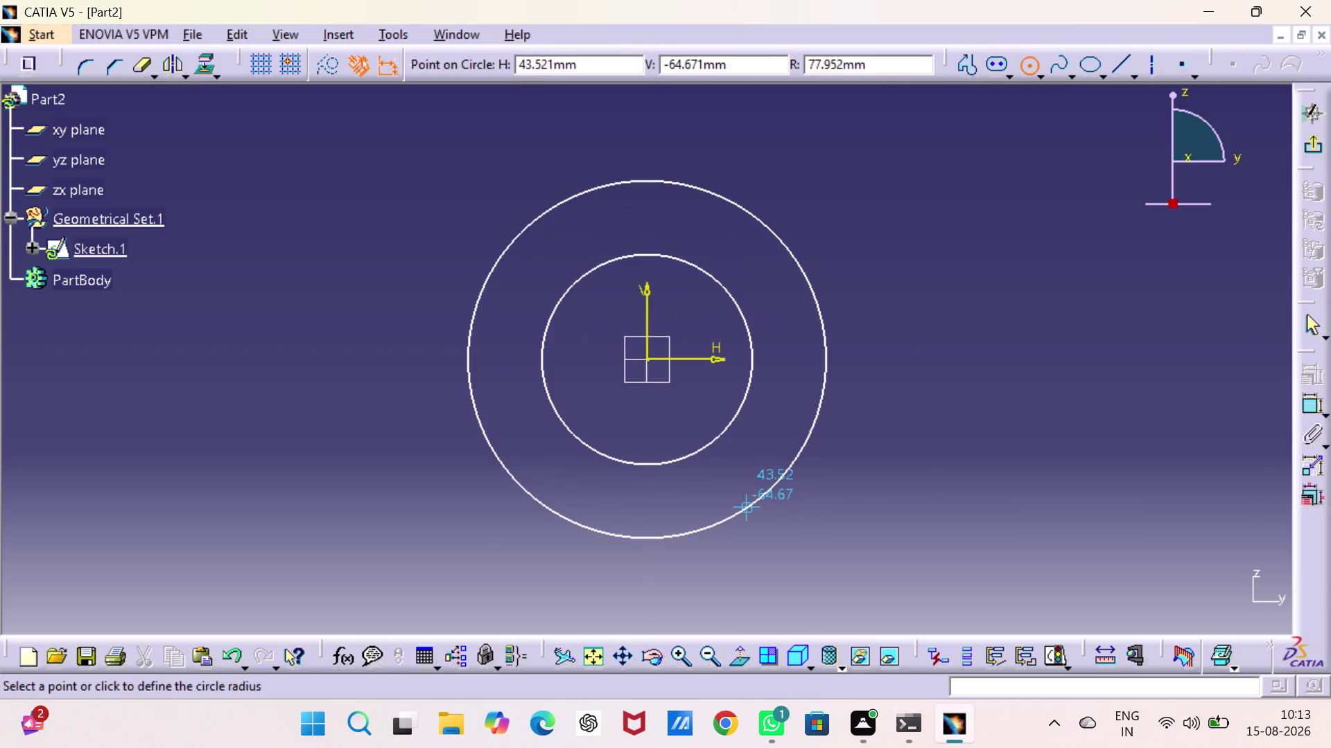
click(746, 507)
double_click(1309, 408)
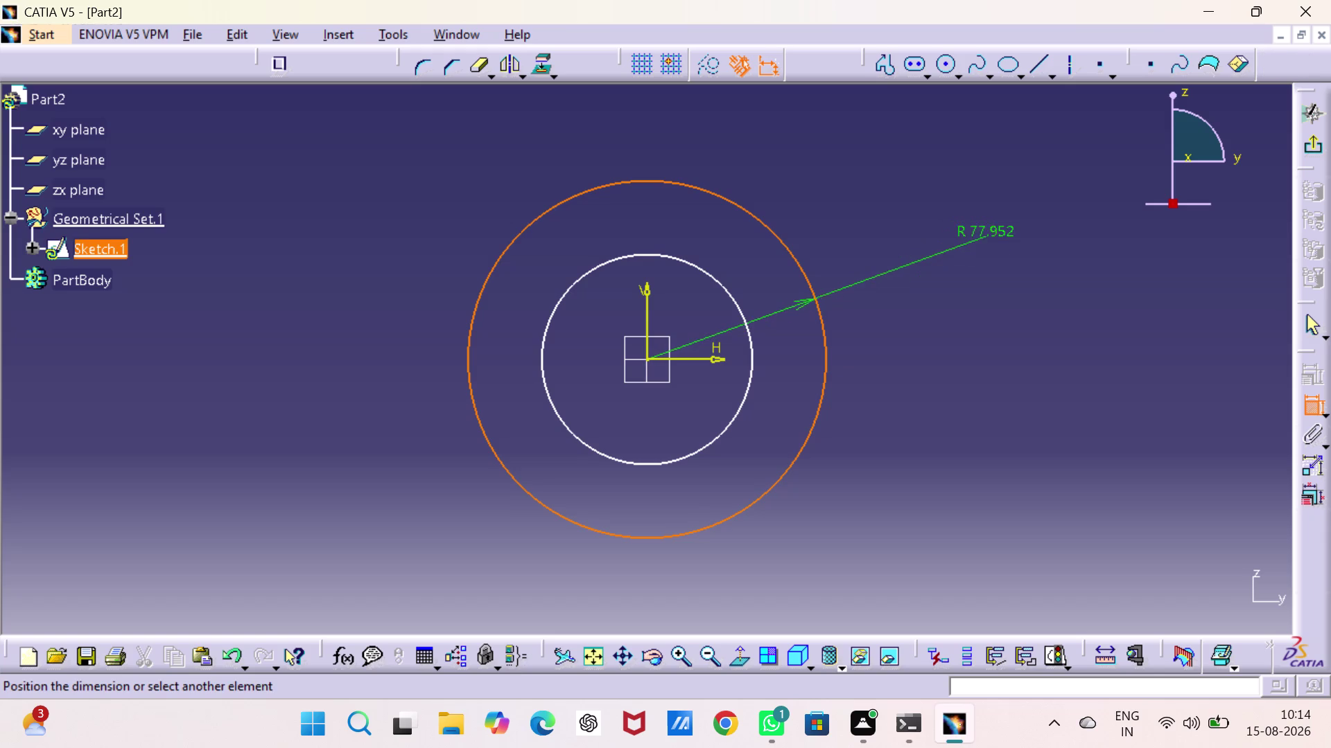
Dimension the first circle and set its radius to 24 mm.
click(986, 226)
double_click(986, 224)
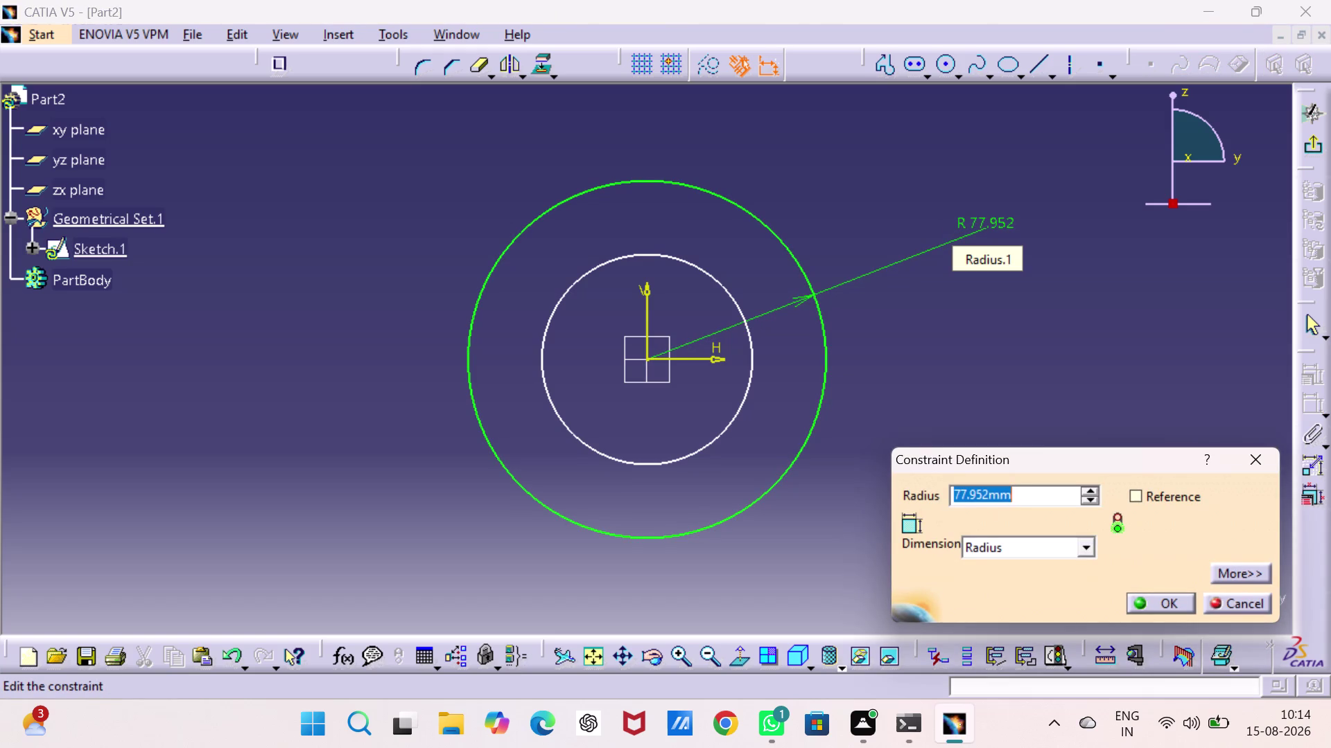
key(2)
key(4)
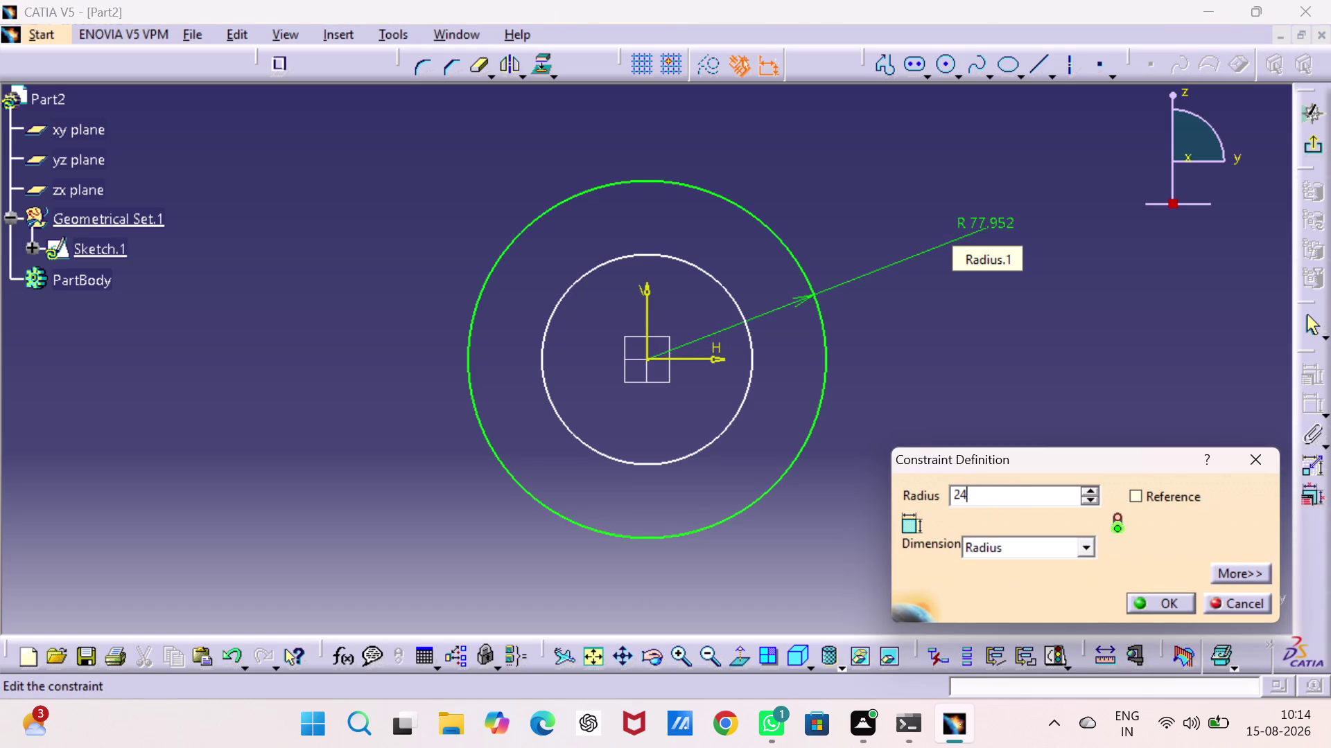
key(Return)
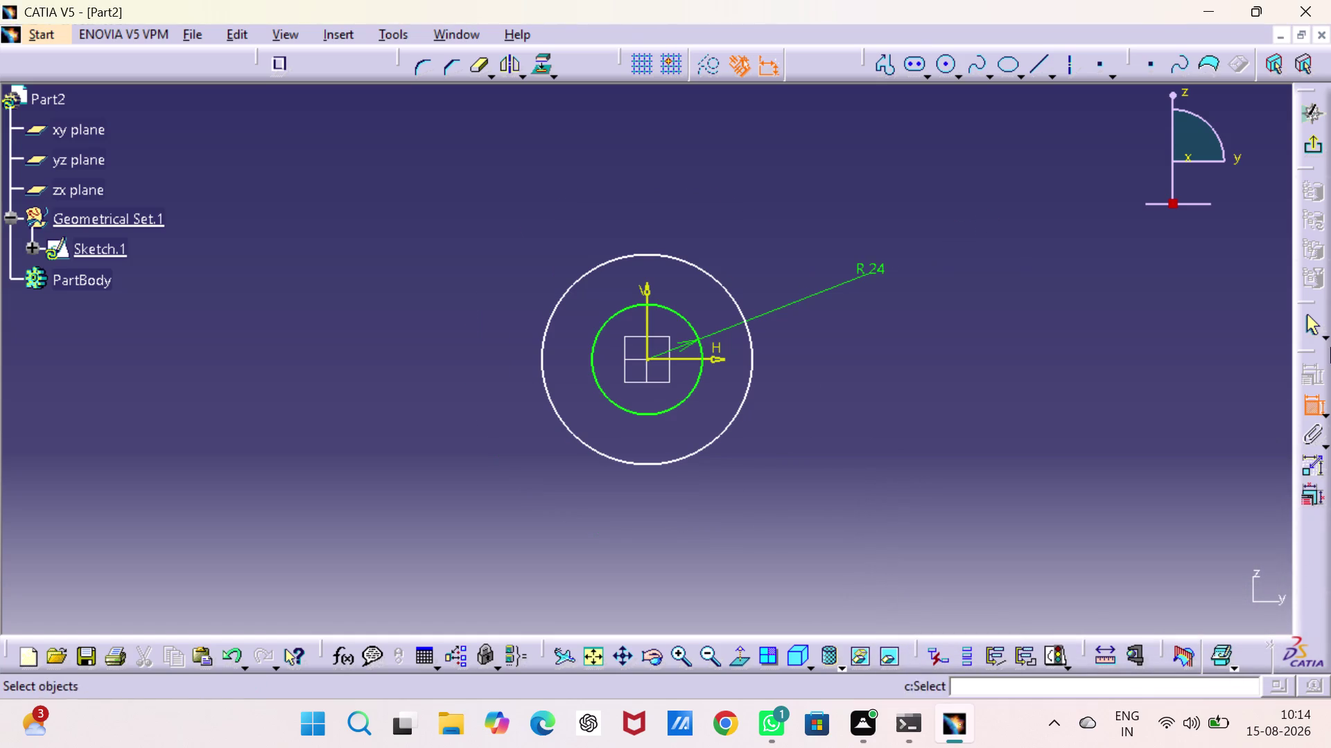
Dimension the other circle and set its radius to 48 mm.
click(723, 284)
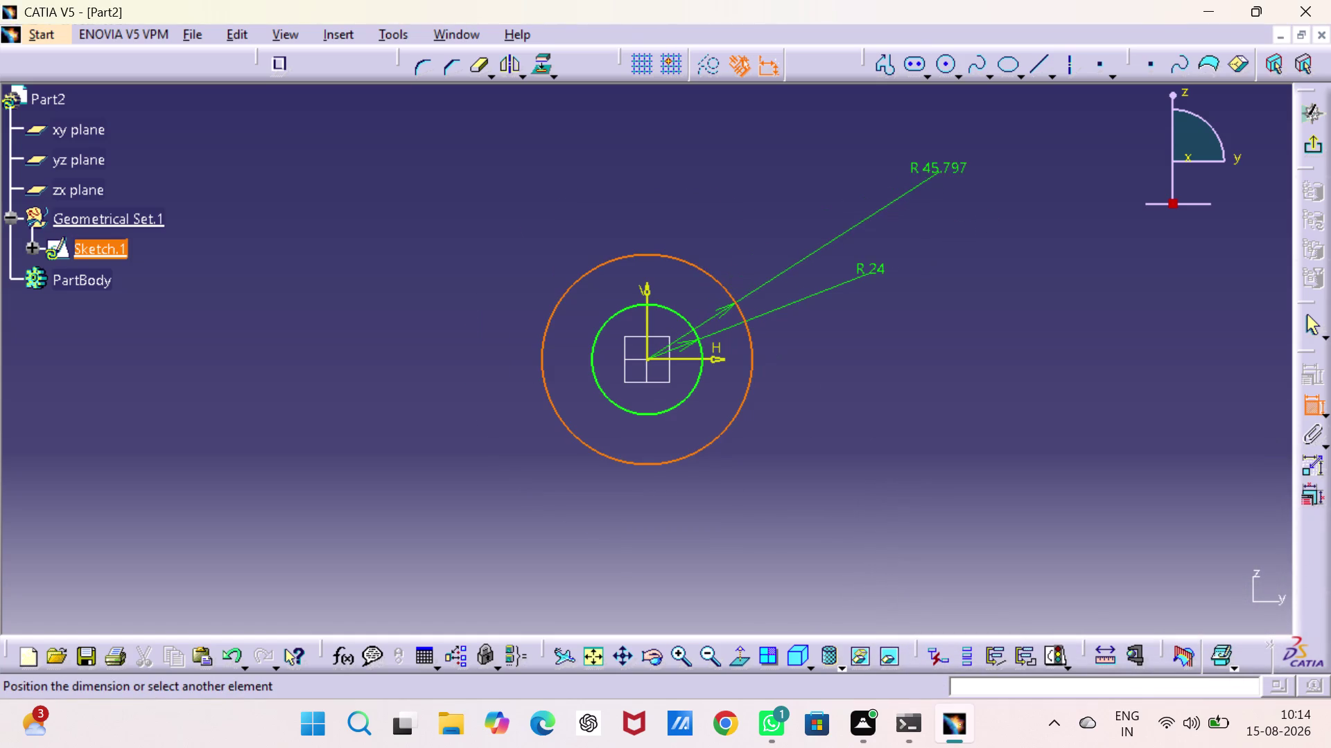
click(940, 163)
double_click(947, 153)
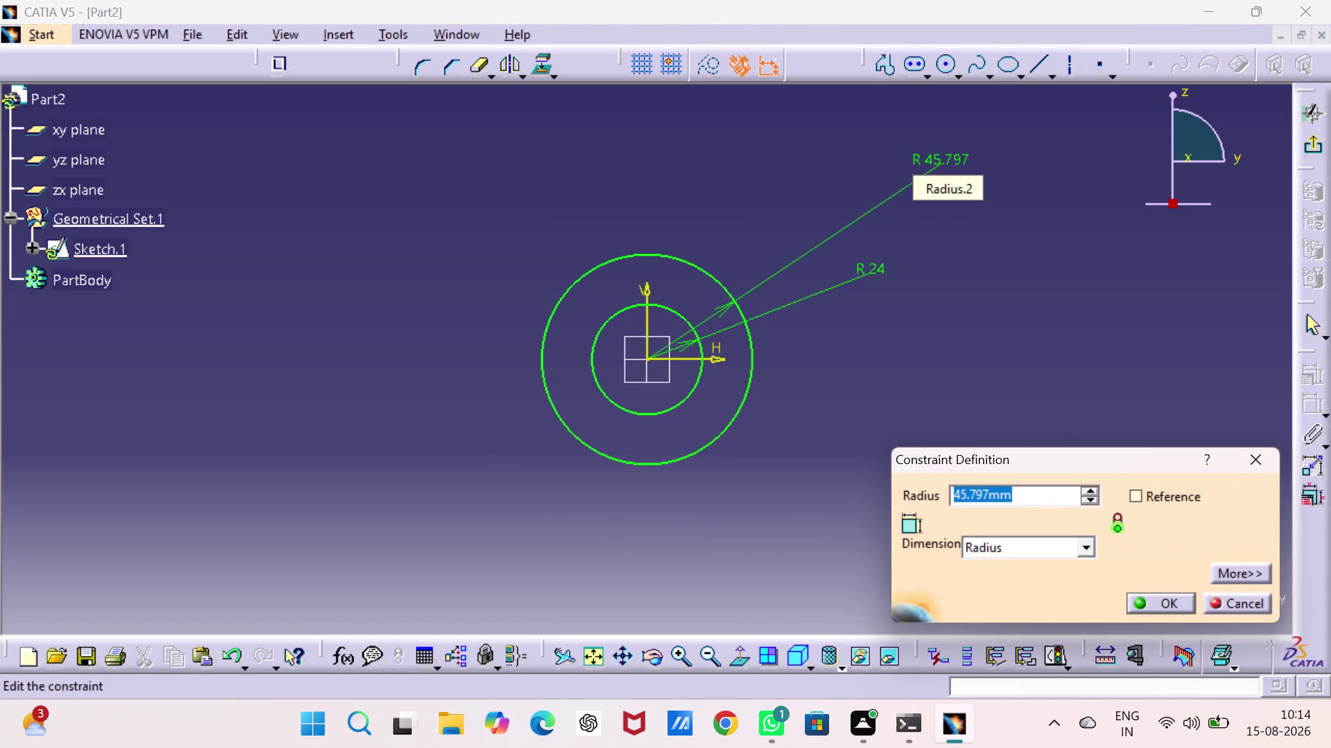
text(48)
key(Return)
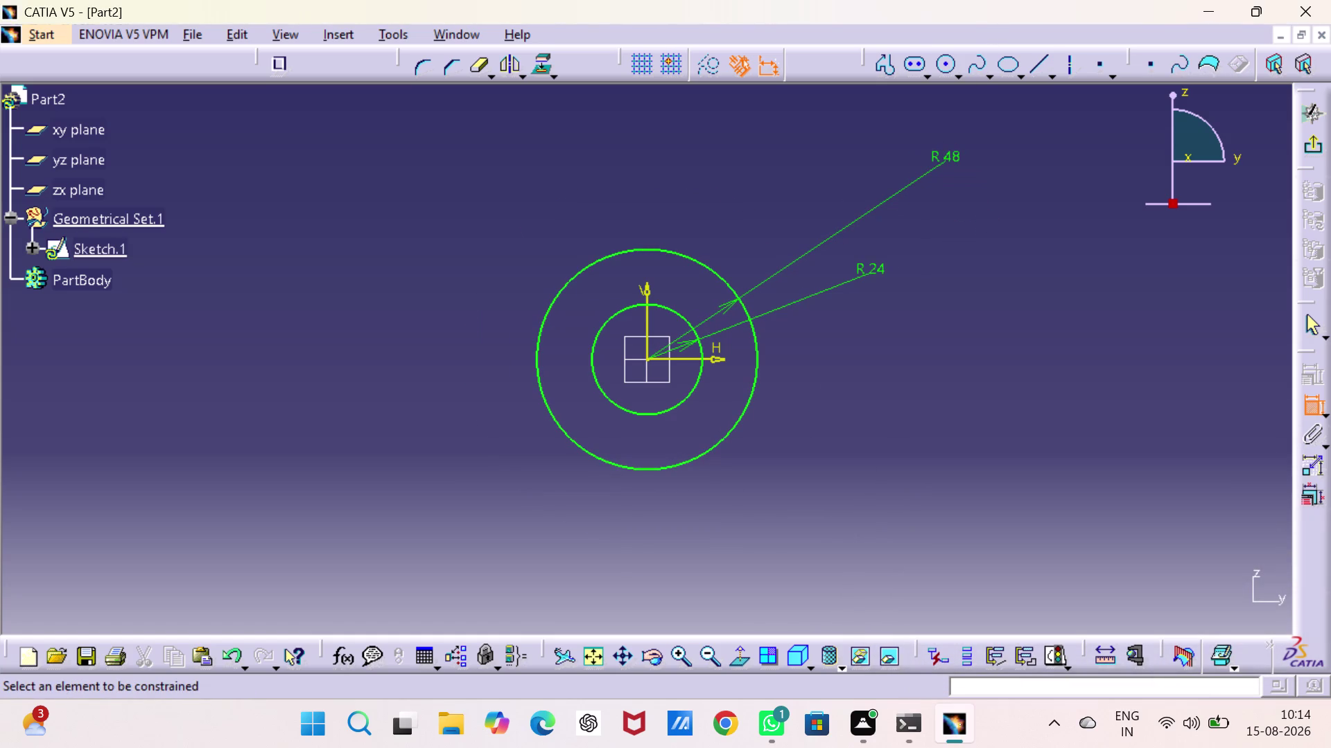
click(1020, 260)
click(887, 55)
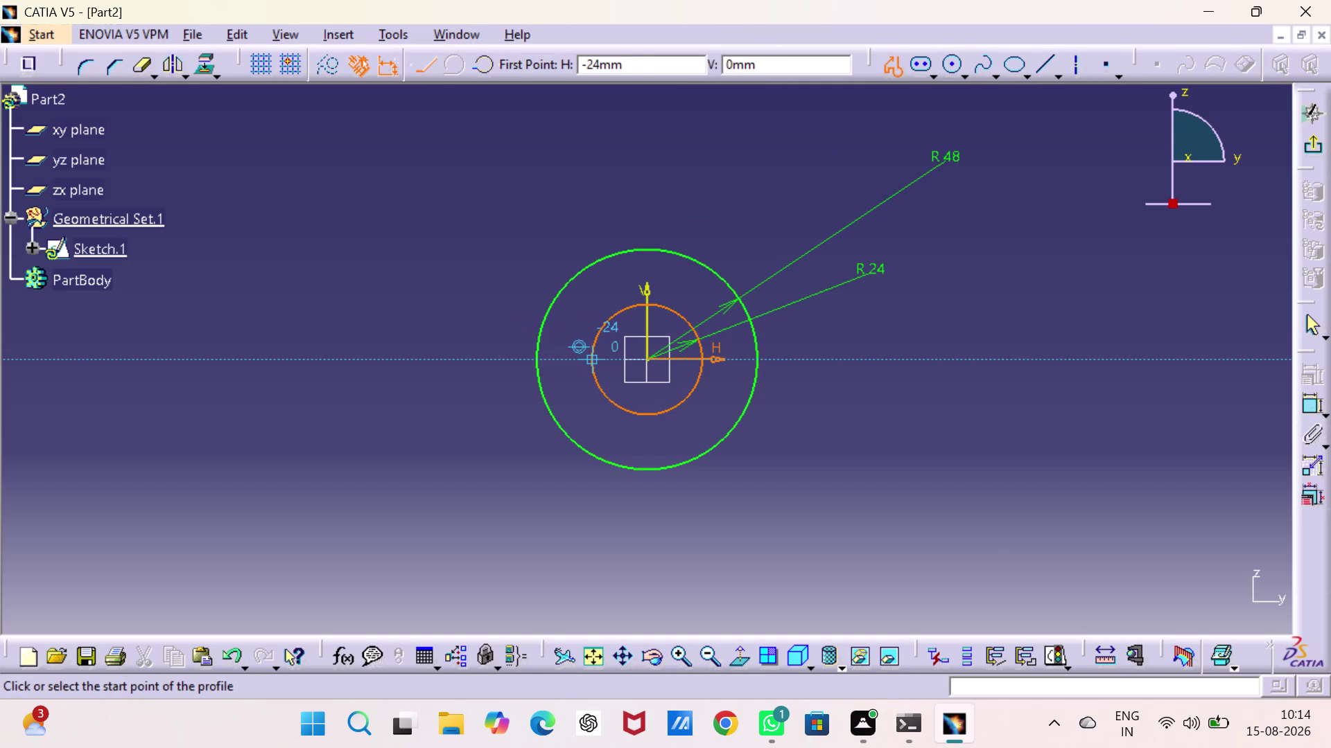
Draw a first stepped profile from the inner circle, then undo its lines.
click(593, 345)
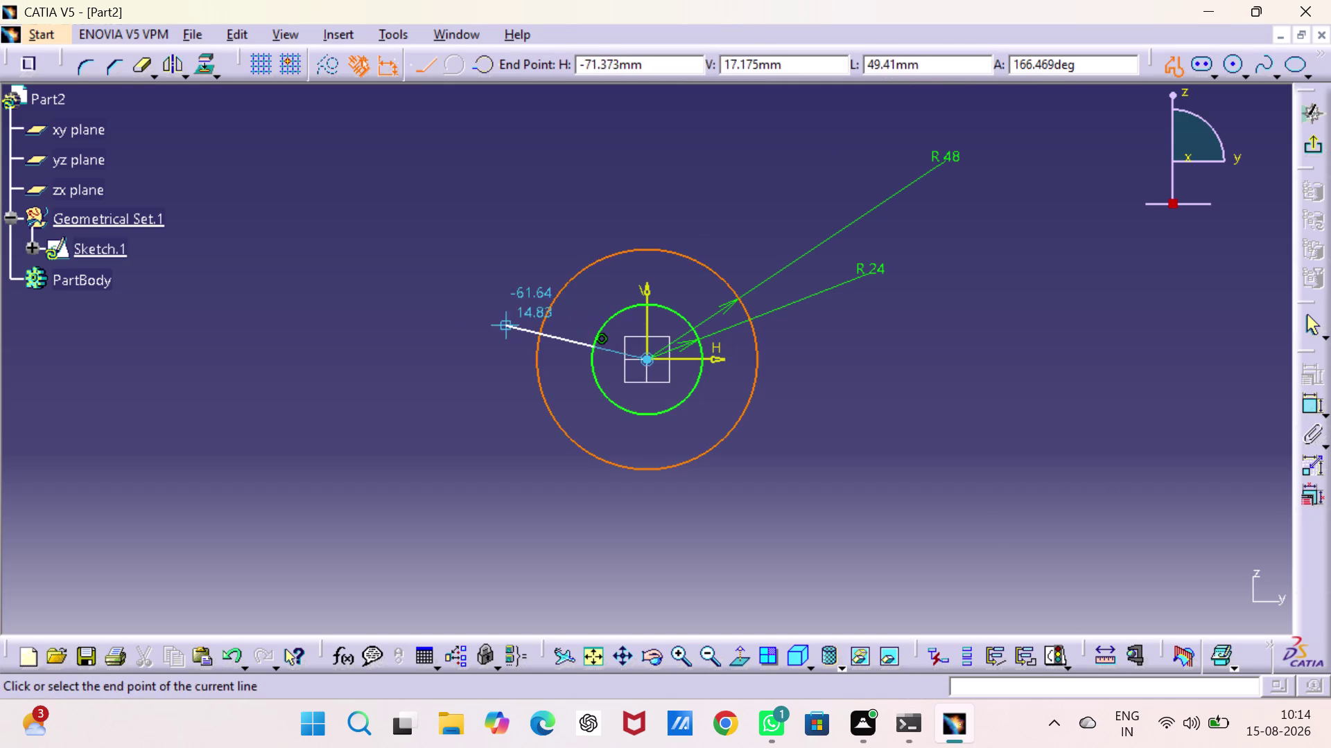
click(554, 343)
click(555, 268)
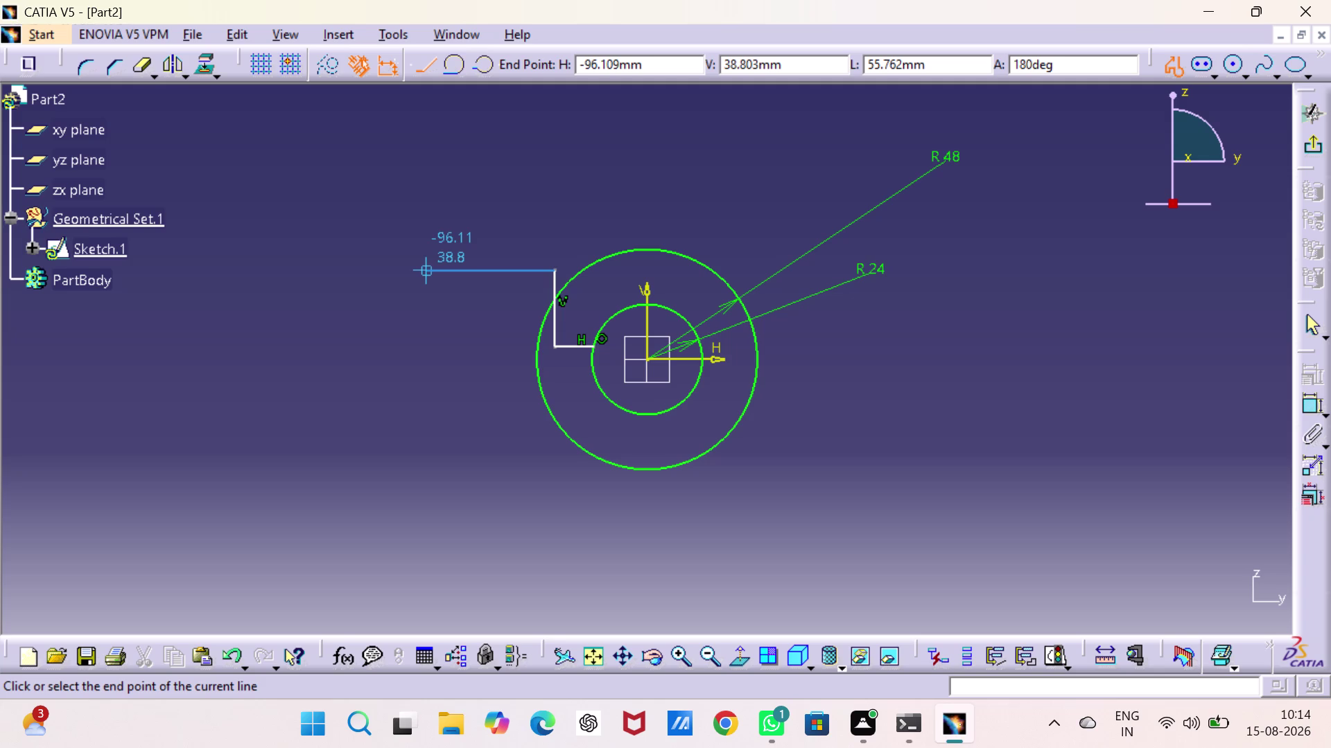
click(434, 266)
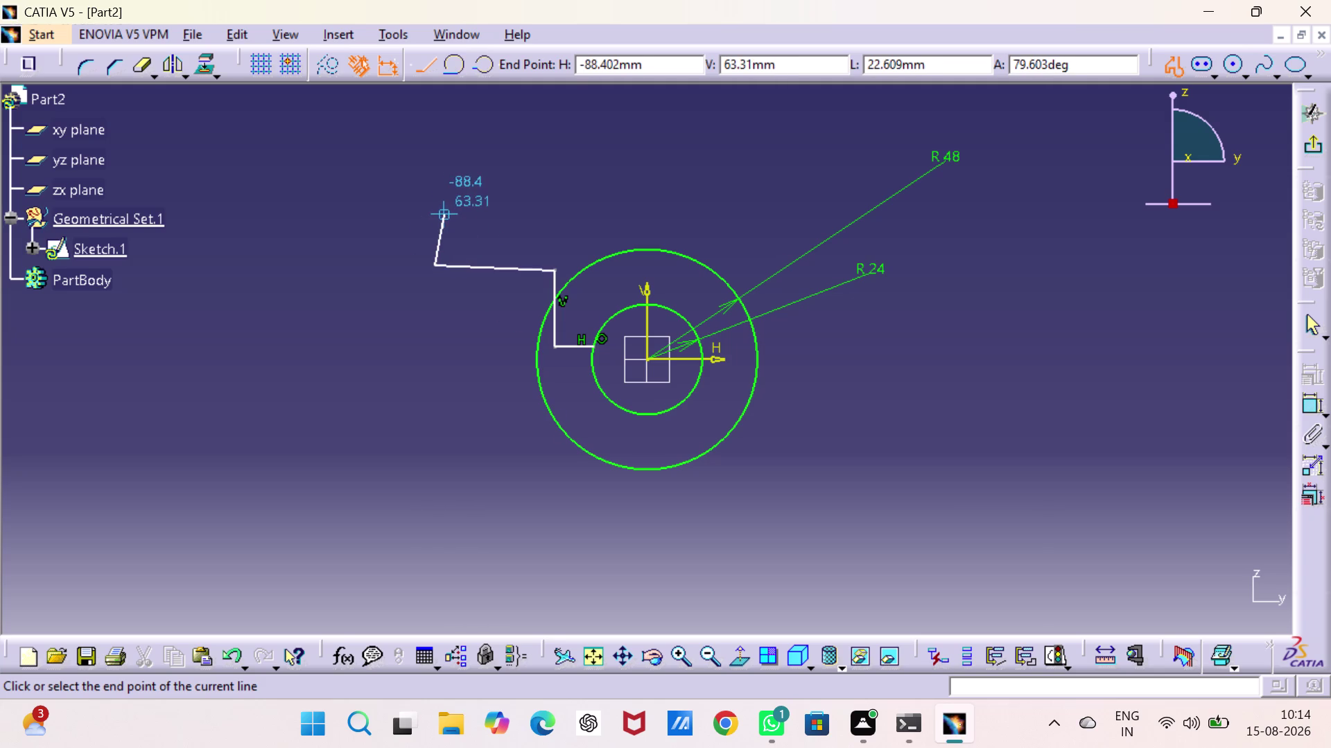
click(434, 209)
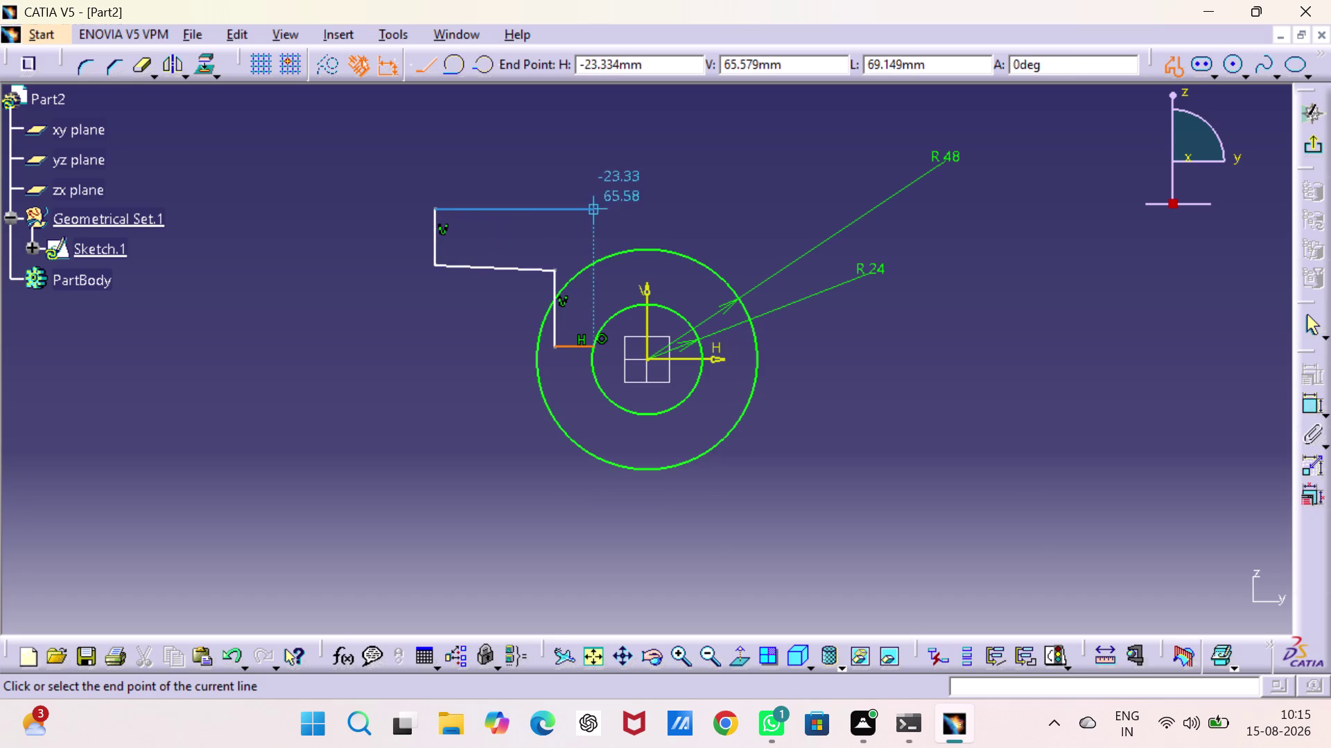
key(ctrl+z)
key(ctrl+z)
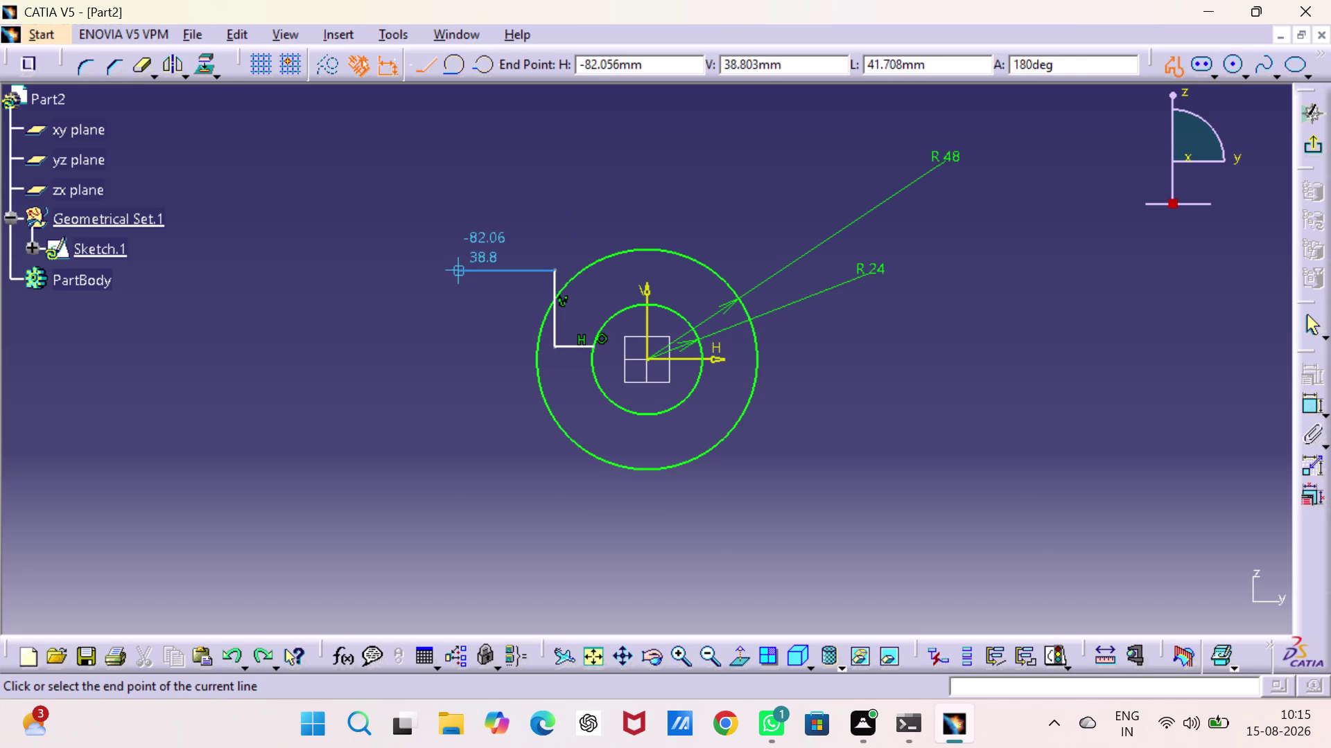
key(ctrl+z)
key(ctrl+z)
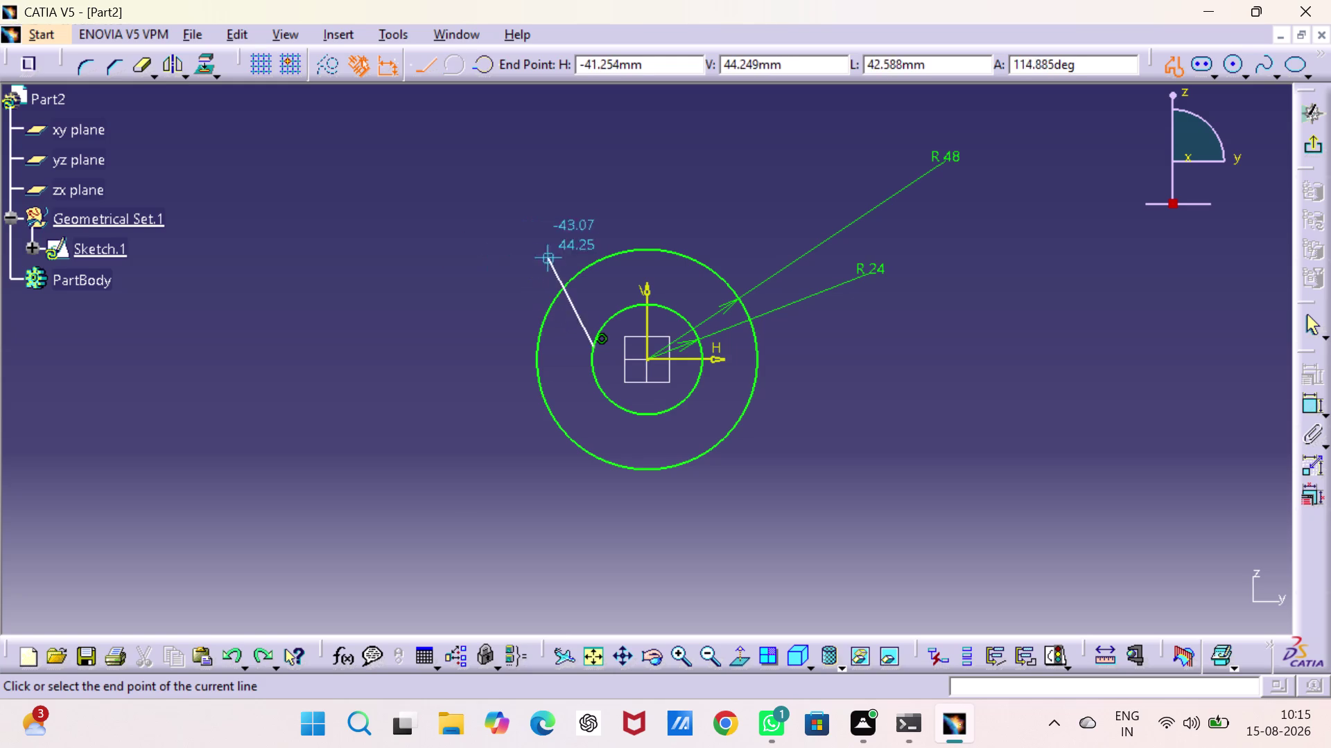
Redraw the profile as five stepped lines ending at the outer circle.
click(562, 346)
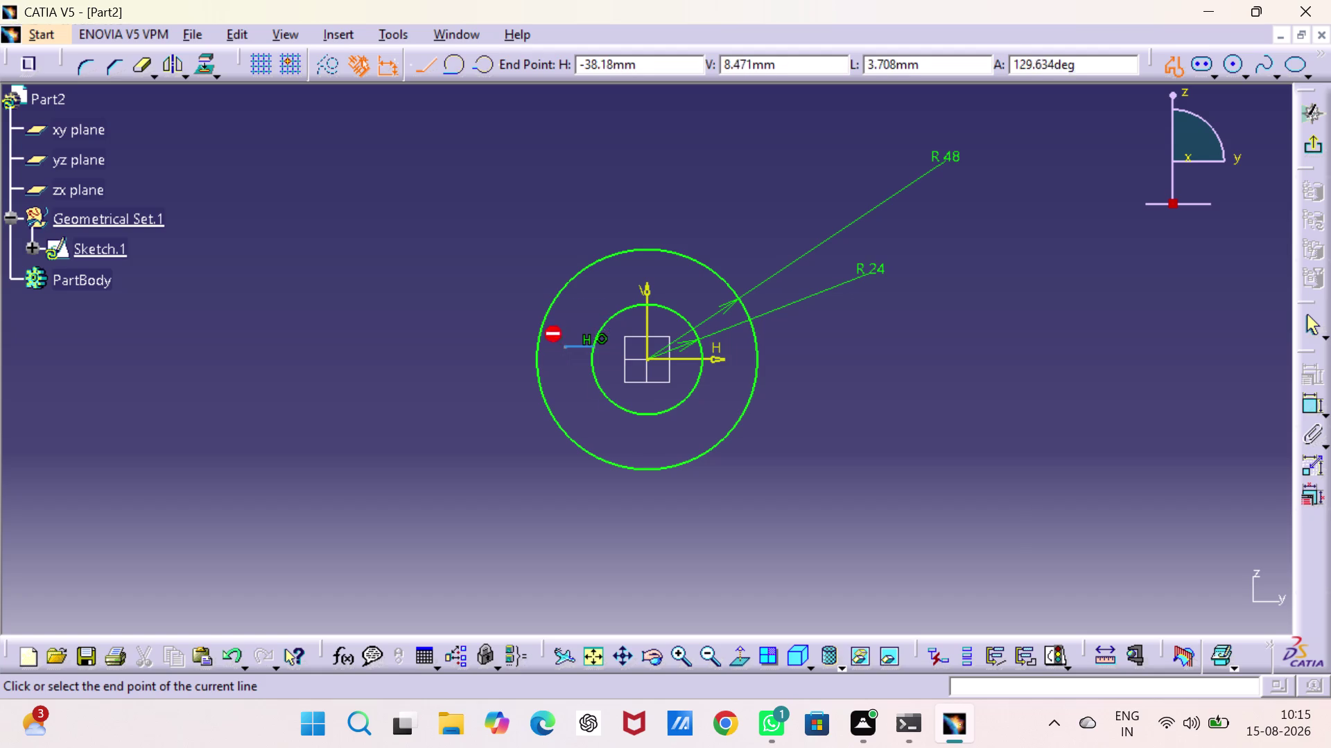
click(562, 322)
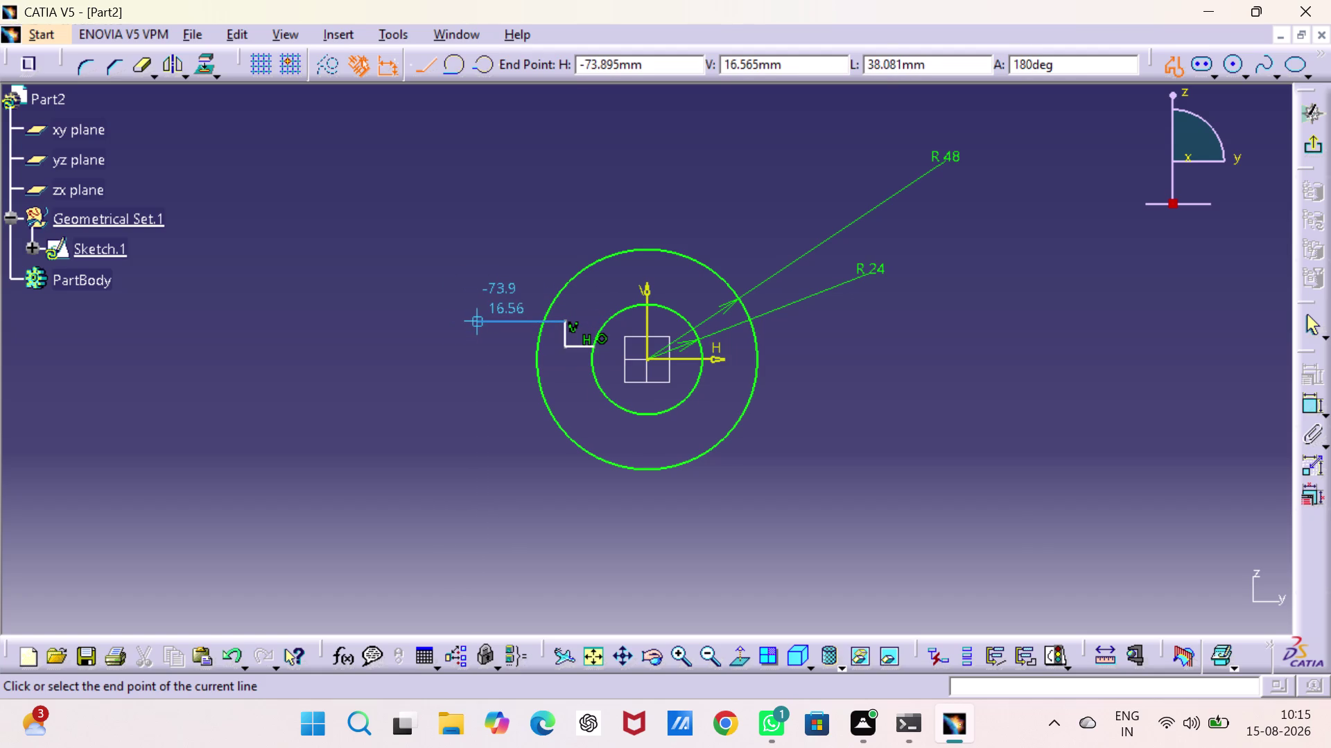
click(479, 317)
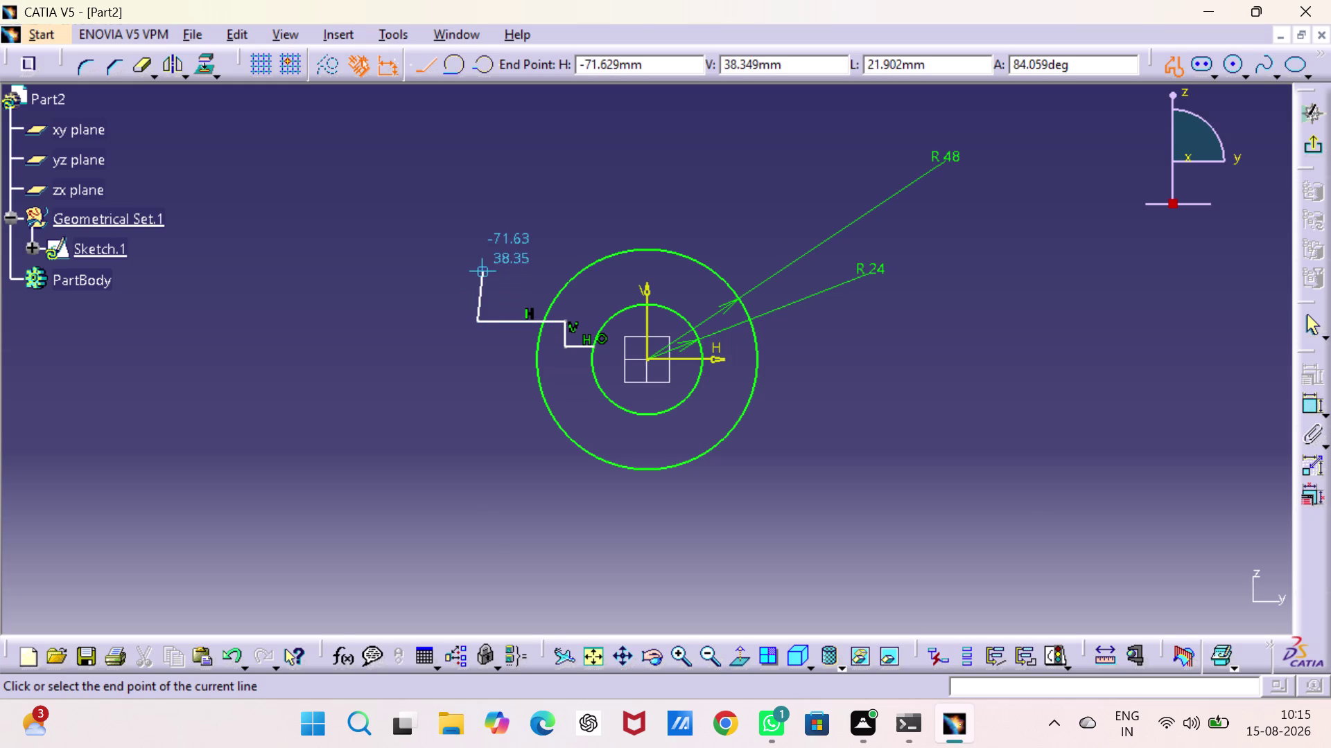
click(476, 278)
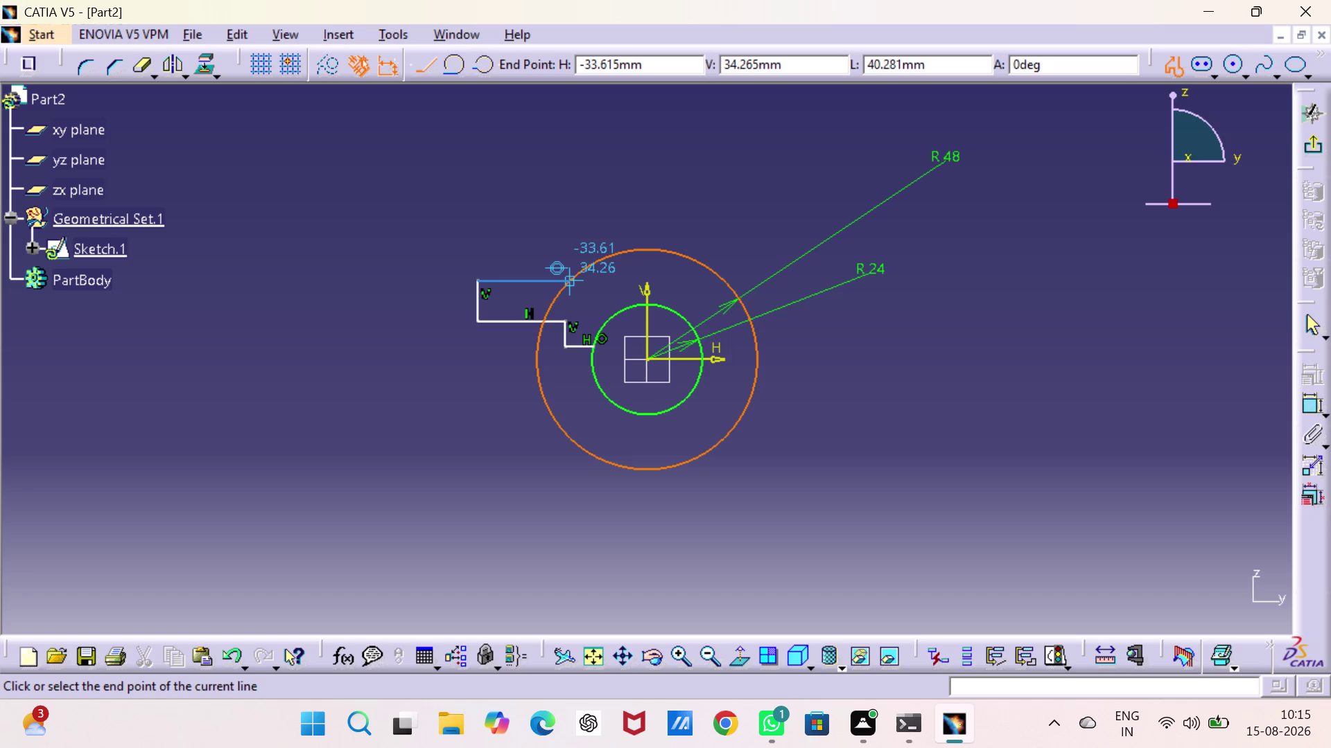
click(569, 278)
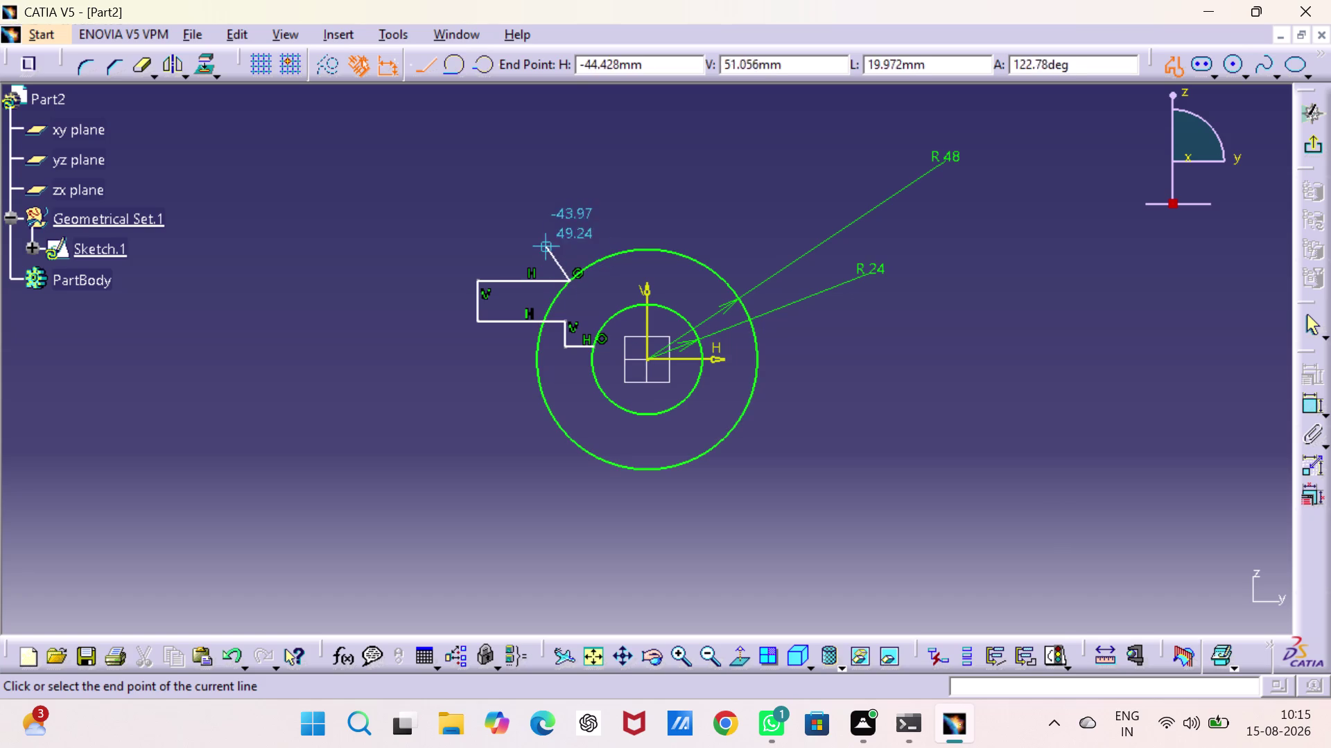
key(Escape)
key(Escape)
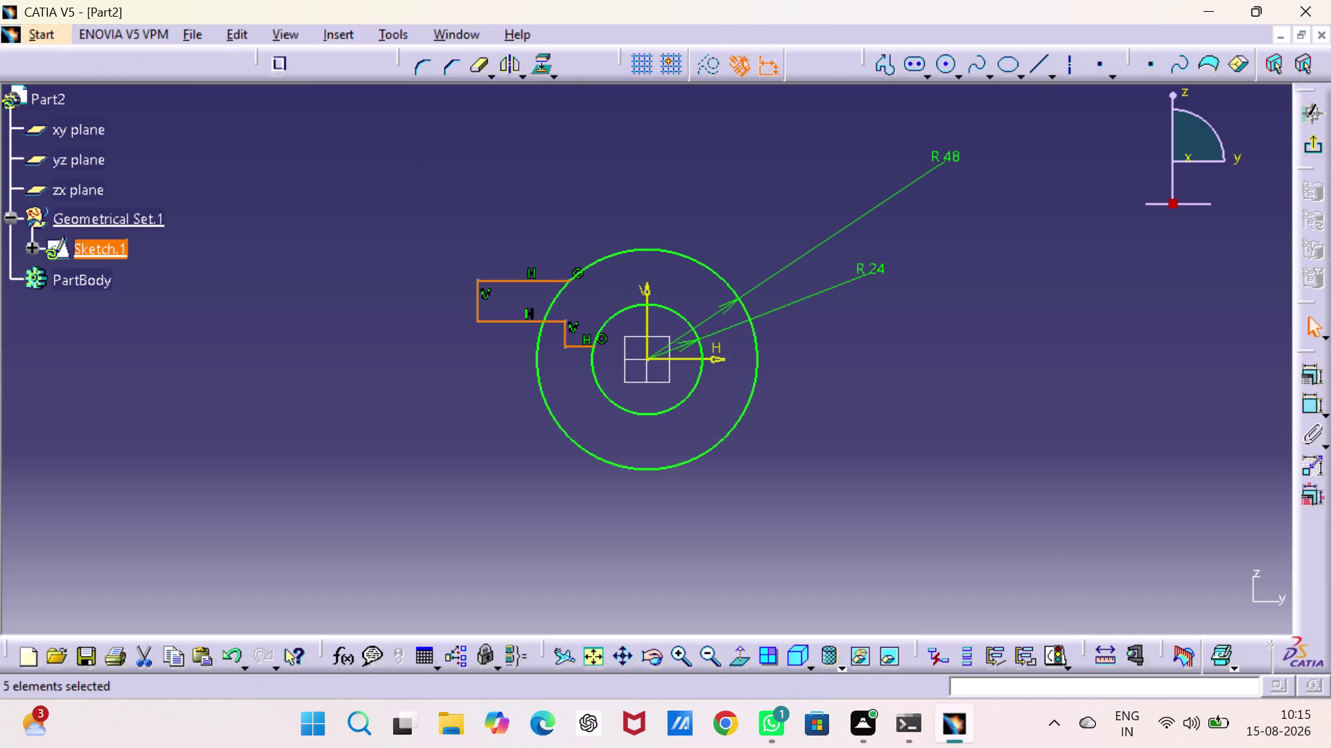